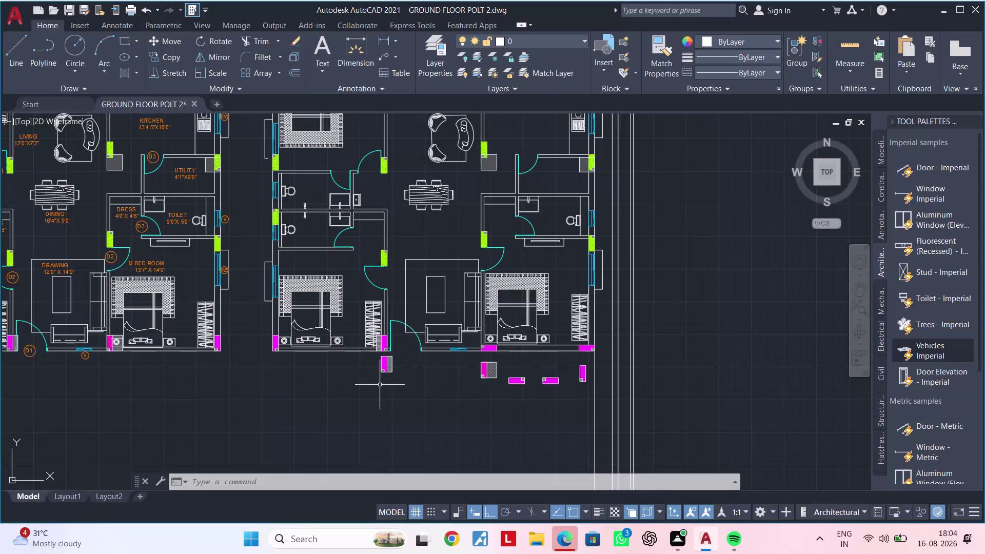
Zoom in on the green hatched column beside the living room door.
middle_drag(427, 387, 429, 450)
middle_drag(418, 309, 417, 309)
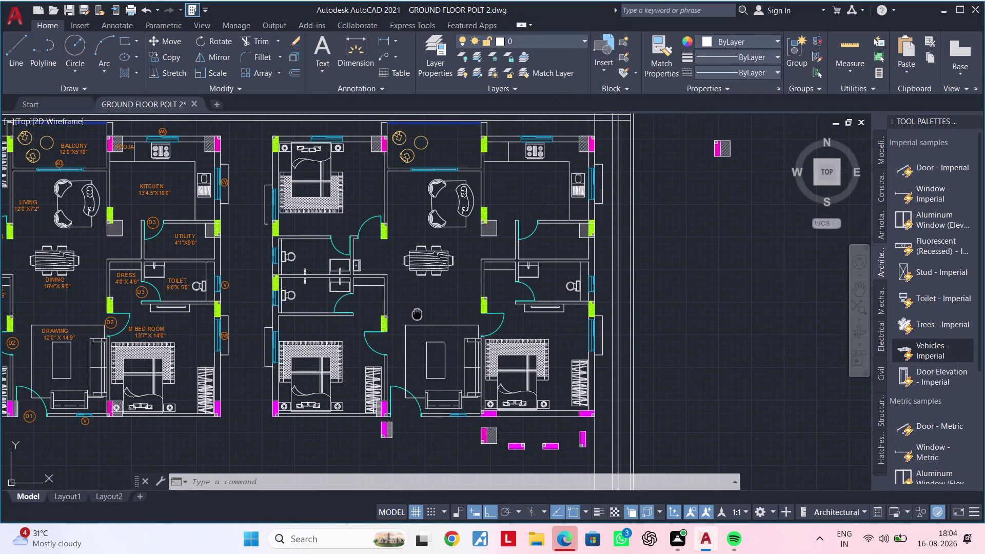
middle_drag(417, 310, 414, 349)
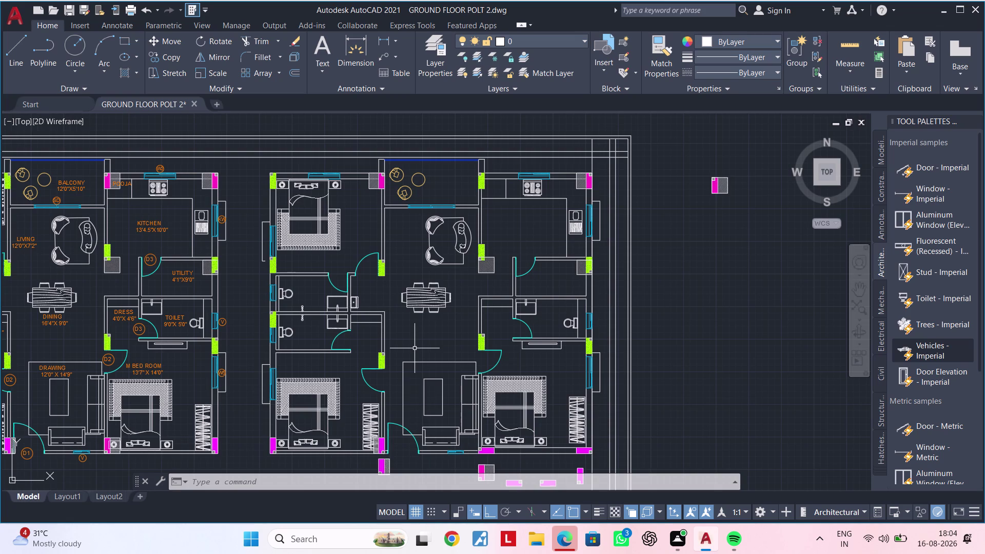
scroll(up, 3)
middle_drag(385, 301, 377, 332)
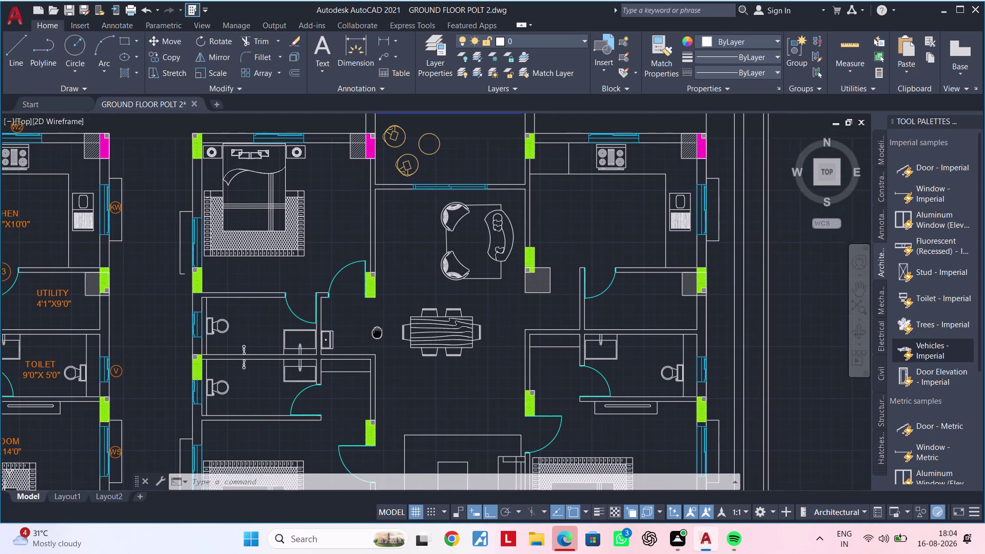
middle_drag(377, 333, 375, 334)
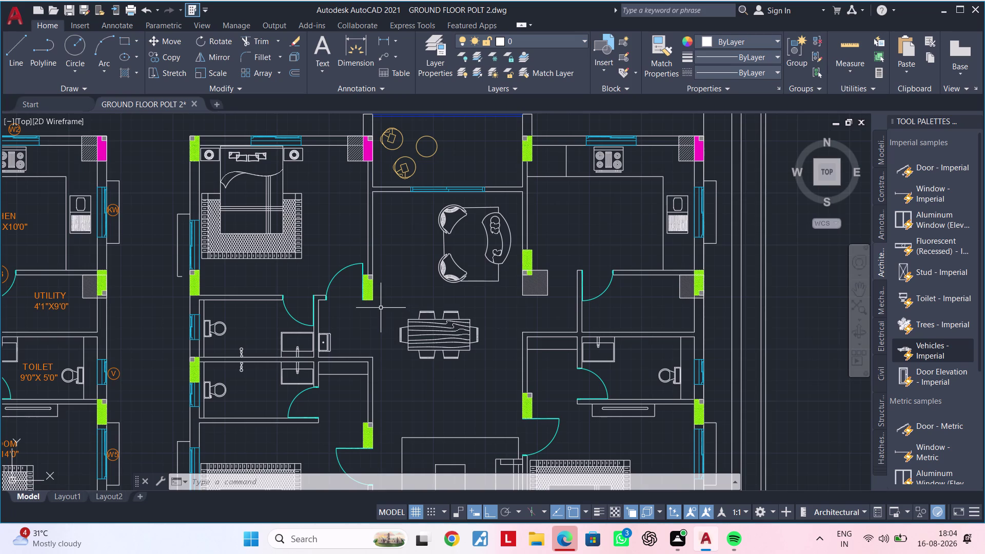
middle_drag(367, 311, 363, 313)
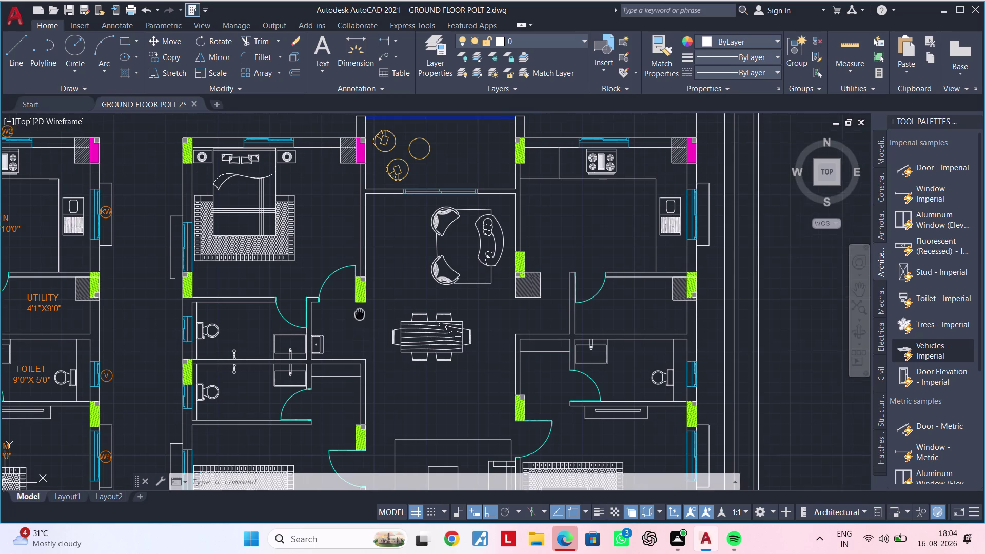
middle_drag(363, 313, 346, 316)
scroll(up, 3)
scroll(down, 3)
middle_drag(345, 316, 331, 327)
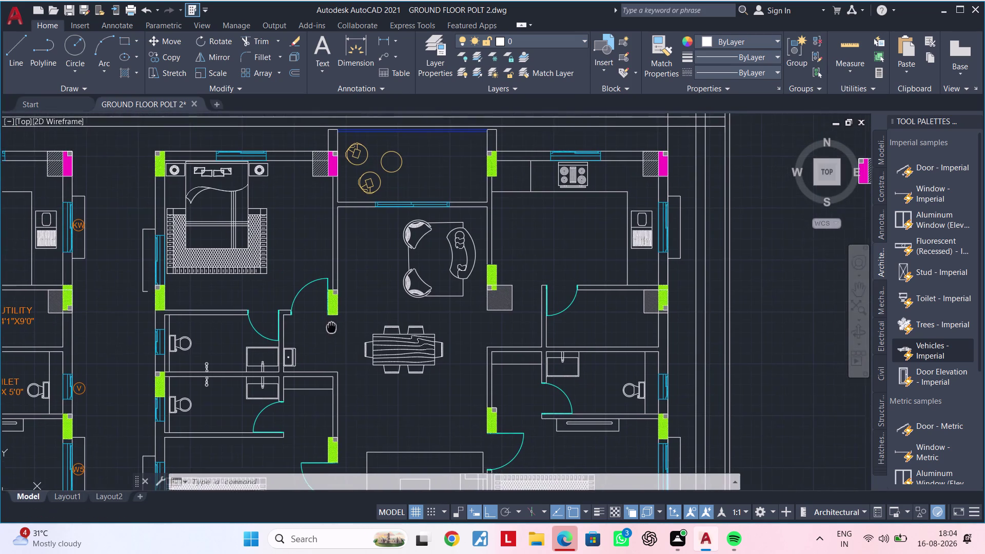
middle_drag(331, 328, 330, 327)
key(Escape)
key(Escape)
scroll(up, 3)
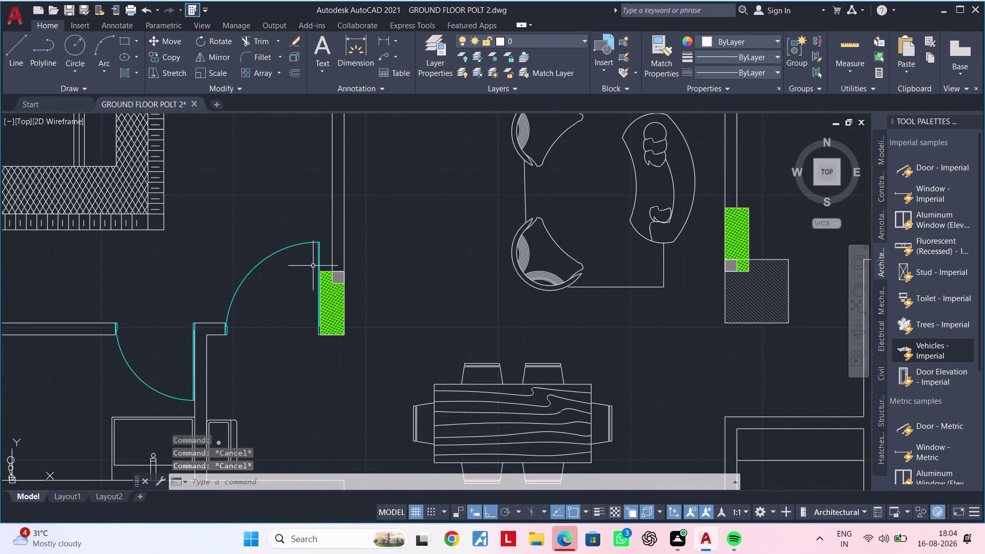
Window-select the column and delete it, then undo the deletion.
click(313, 265)
click(361, 359)
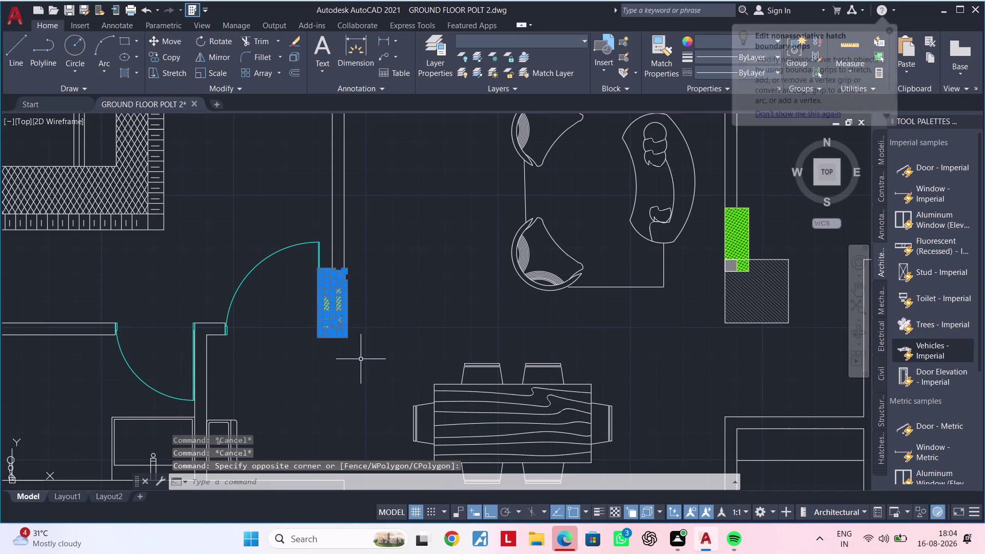
key(Delete)
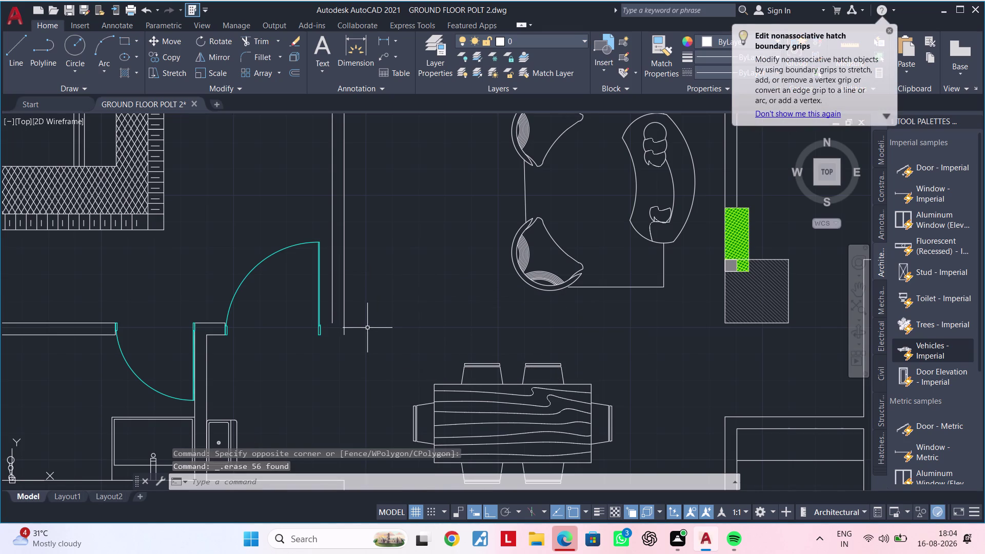
scroll(up, 3)
key(Escape)
key(Escape)
key(Escape)
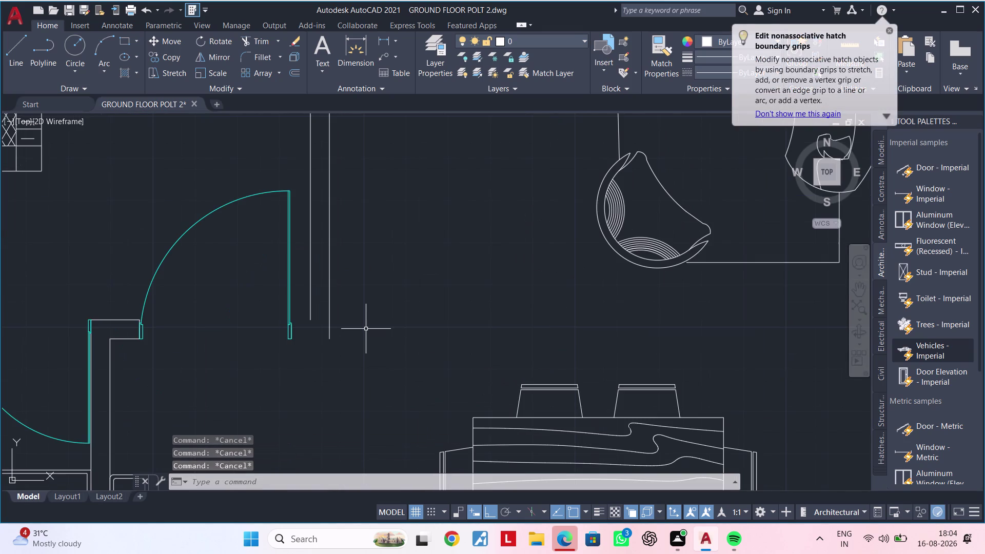
key(ctrl+z)
key(ctrl+z)
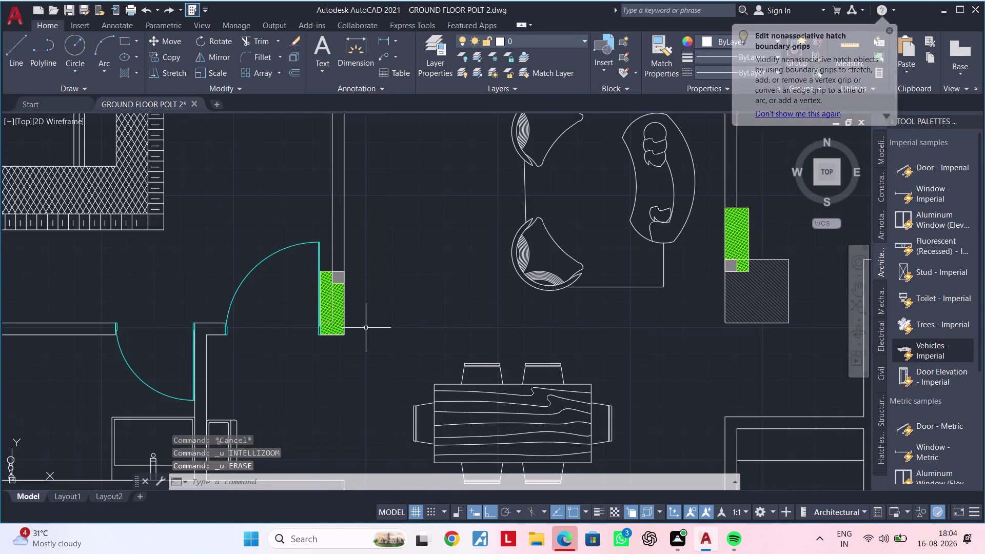
key(Escape)
key(Escape)
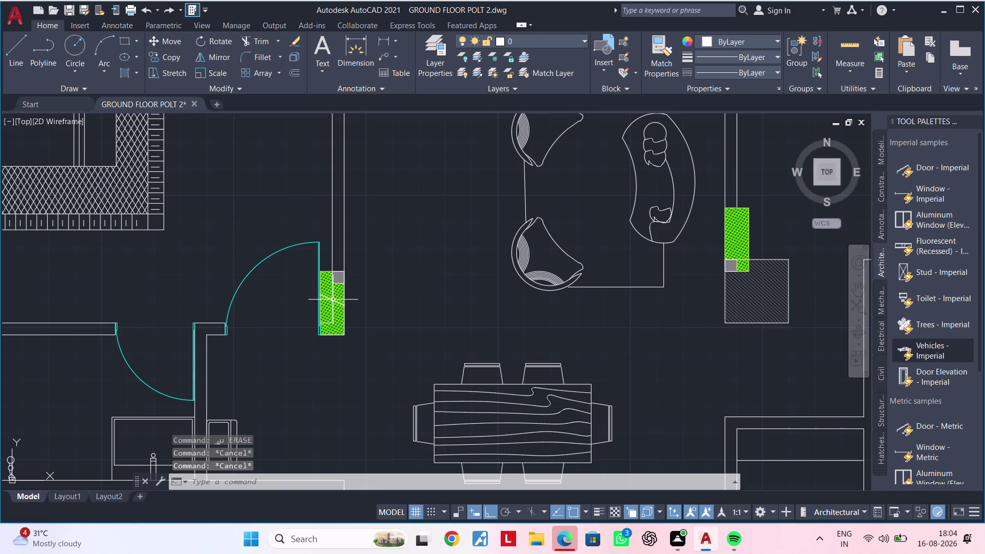
key(Escape)
key(Escape)
Reselect the column with a window, delete it again and zoom back out.
click(399, 338)
key(Escape)
key(Escape)
key(Escape)
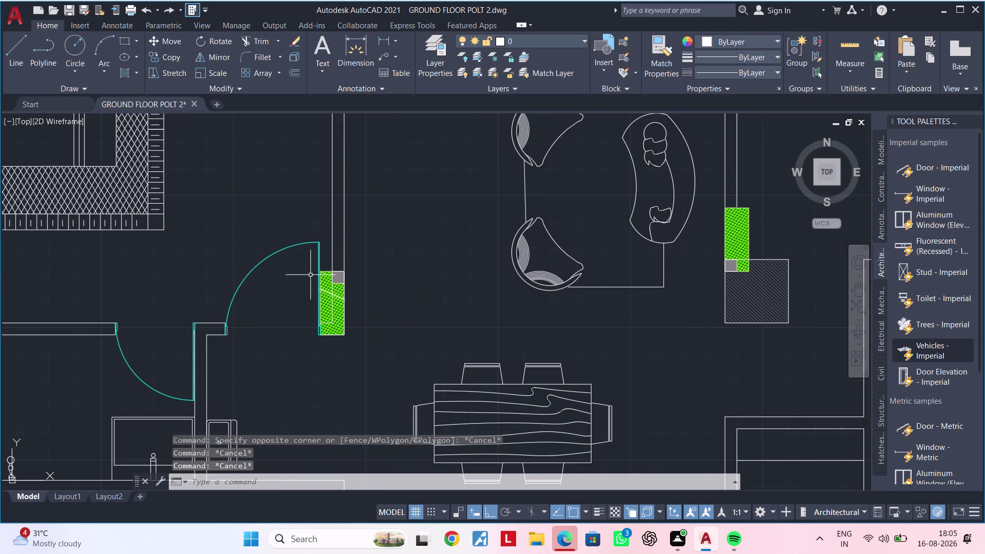
click(302, 262)
click(367, 354)
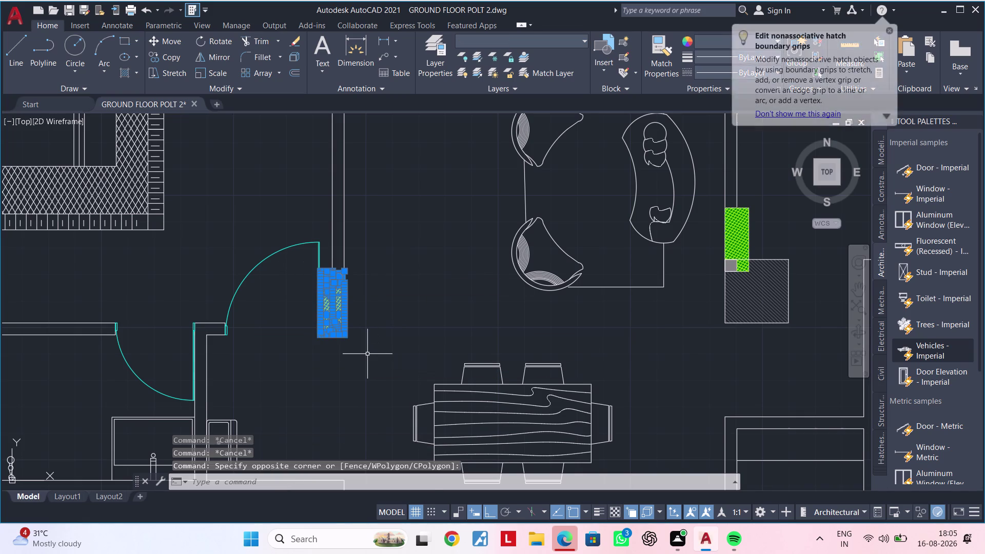
key(Delete)
scroll(down, 3)
middle_drag(367, 354, 367, 328)
key(Escape)
key(Escape)
key(Escape)
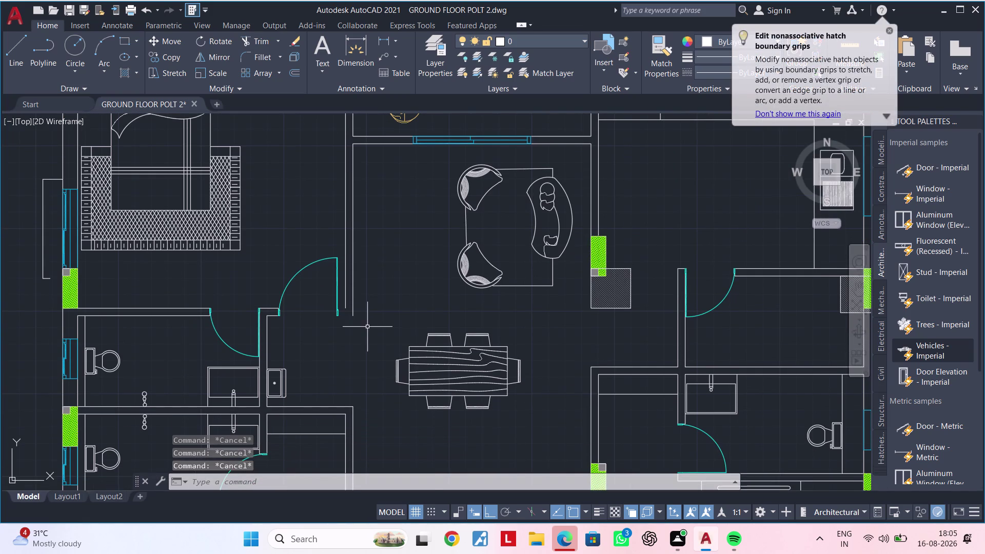
key(Escape)
key(Escape)
key(Escape)
key(Escape)
key(Escape)
key(Escape)
key(Escape)
key(Escape)
scroll(down, 3)
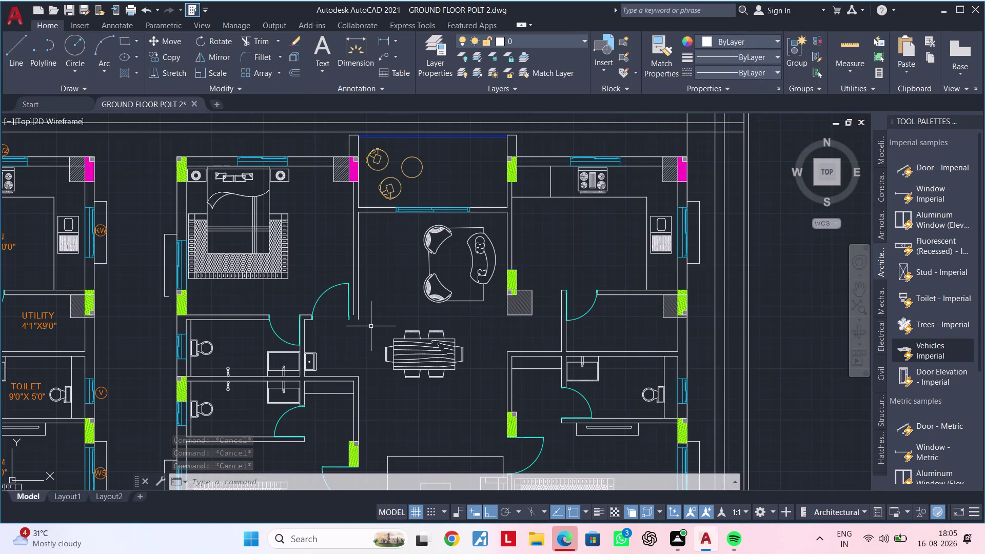
Move the door near the living room to the right along its wall with M.
click(320, 297)
text(M)
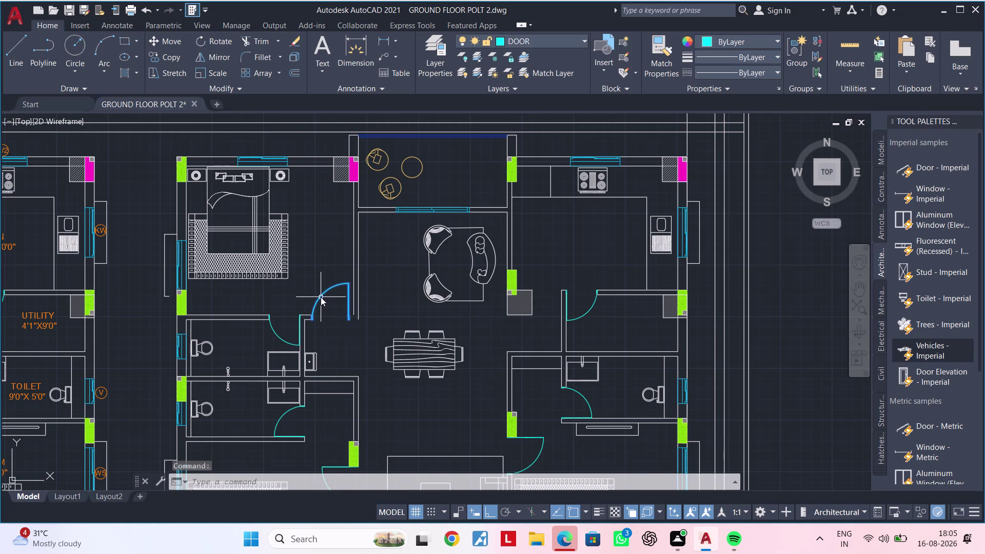
key(space)
click(320, 297)
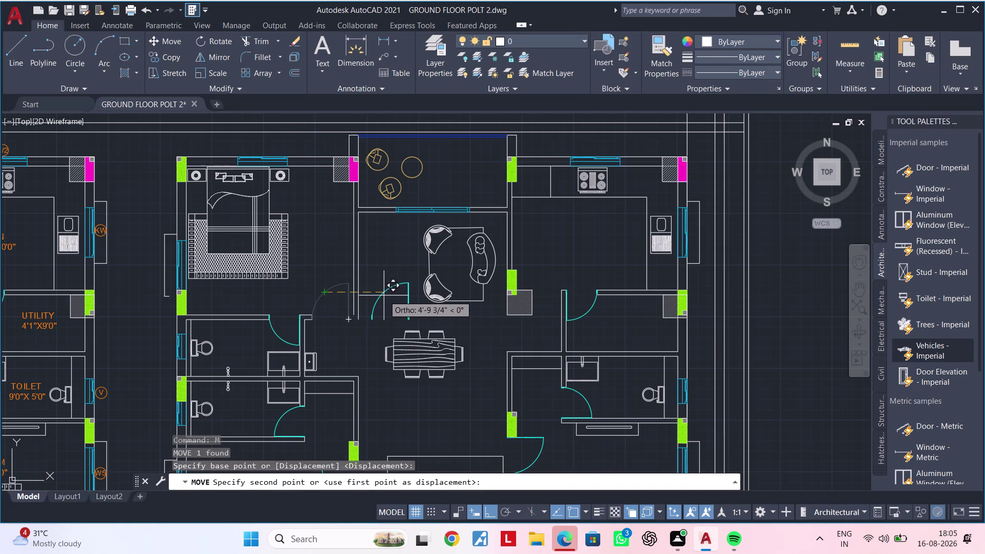
click(383, 296)
key(Escape)
Zoom in to inspect the moved door and the adjacent bedroom.
scroll(up, 3)
middle_drag(366, 303, 397, 298)
key(Escape)
key(Escape)
key(Escape)
key(Escape)
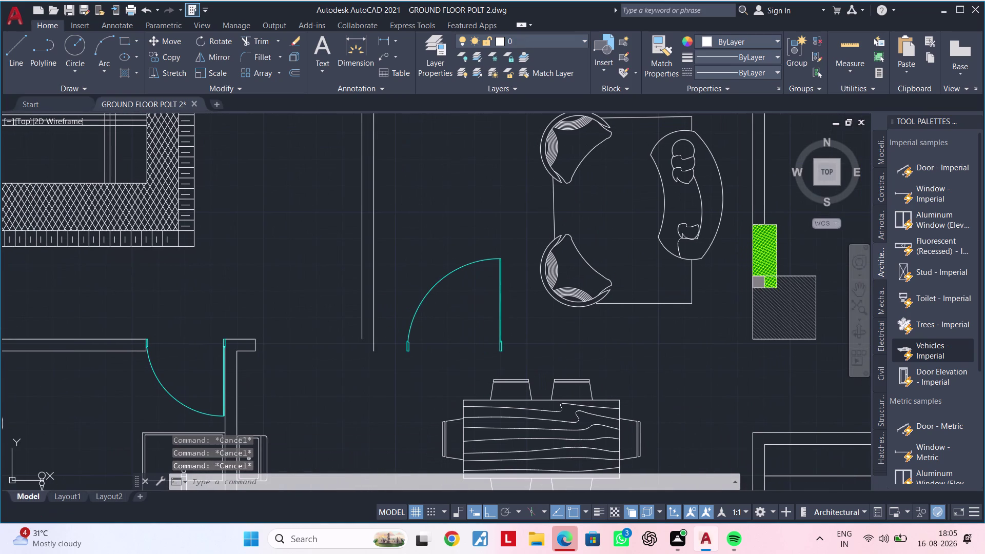
key(Escape)
key(Escape)
key(Escape)
key(Escape)
key(Escape)
key(Escape)
scroll(down, 3)
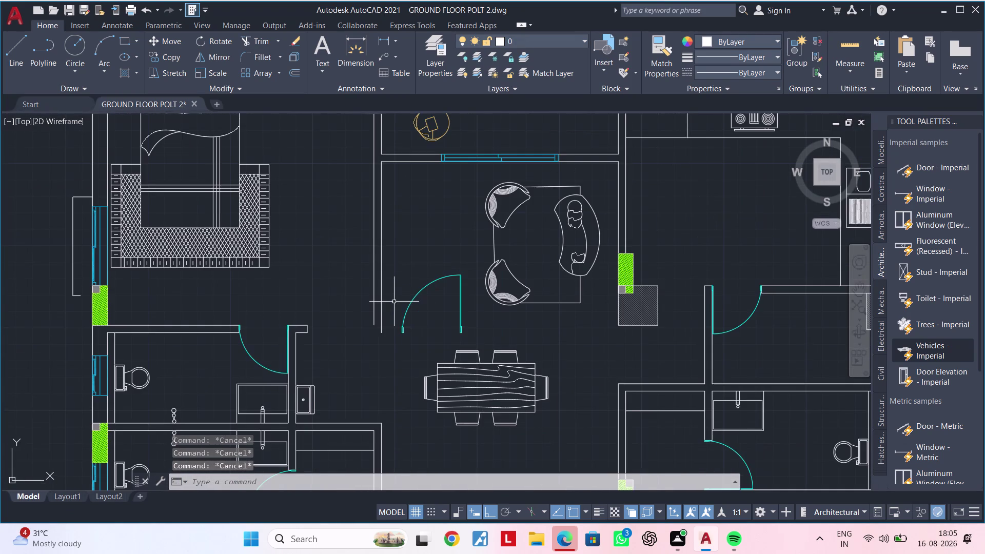
middle_drag(394, 301, 372, 305)
key(Escape)
key(Escape)
key(Escape)
key(Escape)
key(Escape)
key(Escape)
key(Escape)
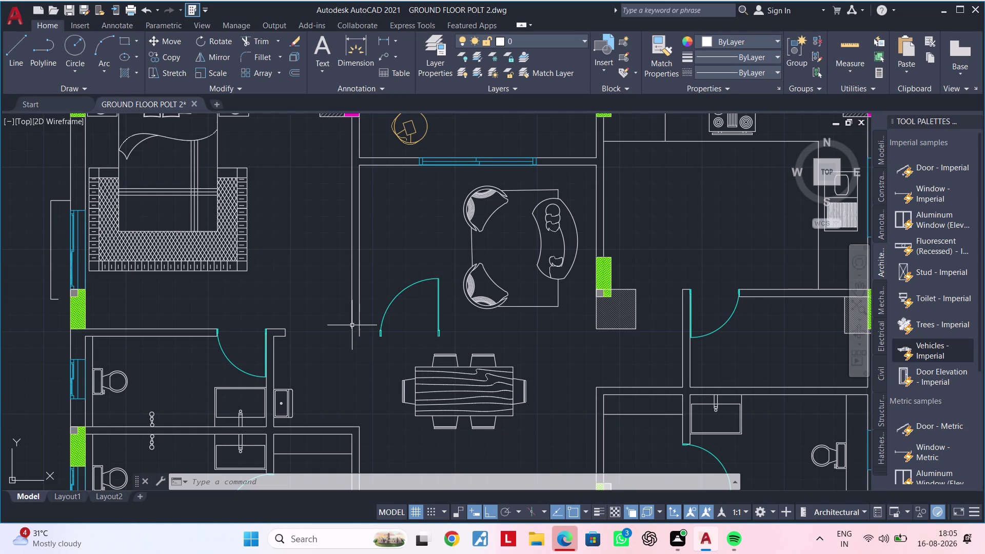
Reposition the view over the living area.
scroll(up, 3)
scroll(down, 3)
middle_drag(336, 365, 331, 379)
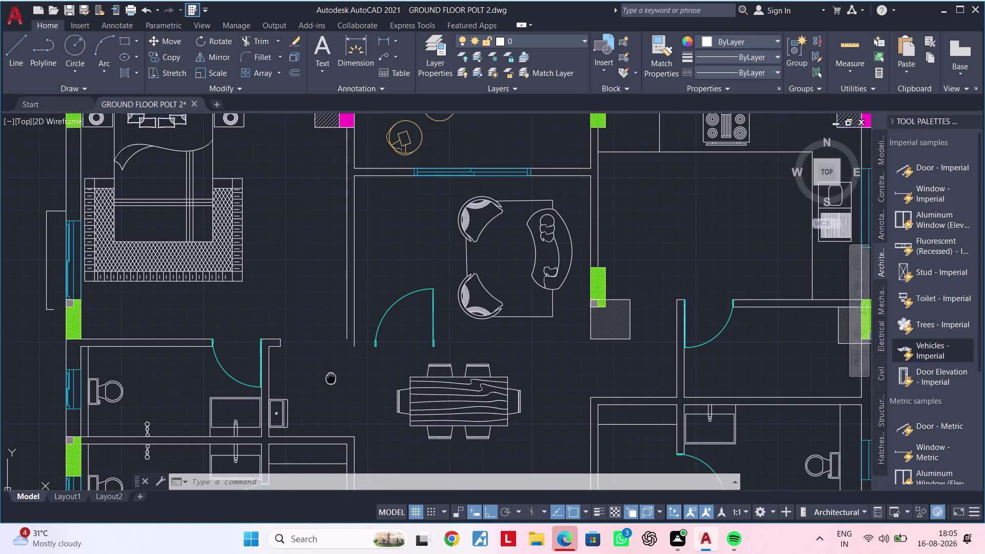
middle_drag(331, 379, 326, 395)
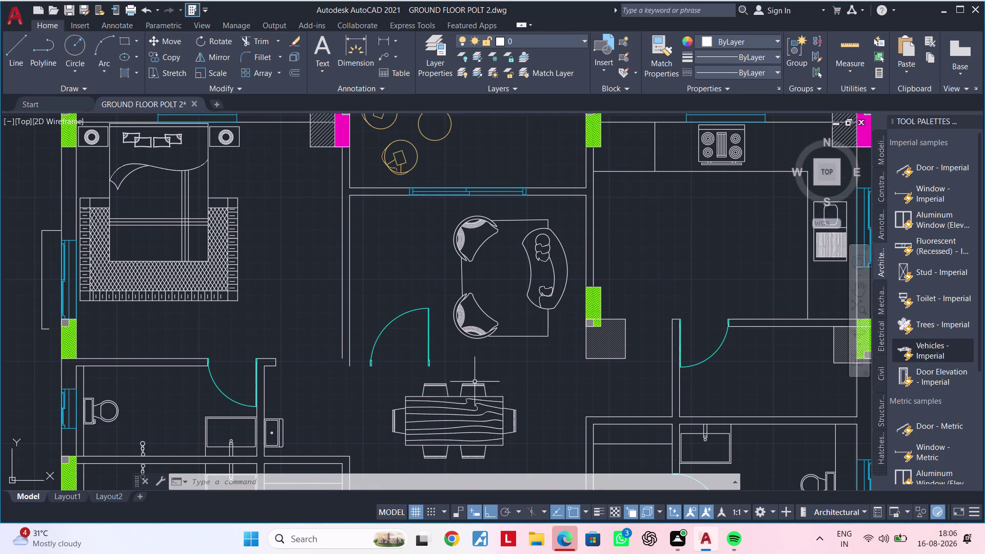
Draw a helper line from the column corner across the living room, left of the door.
text(L)
key(space)
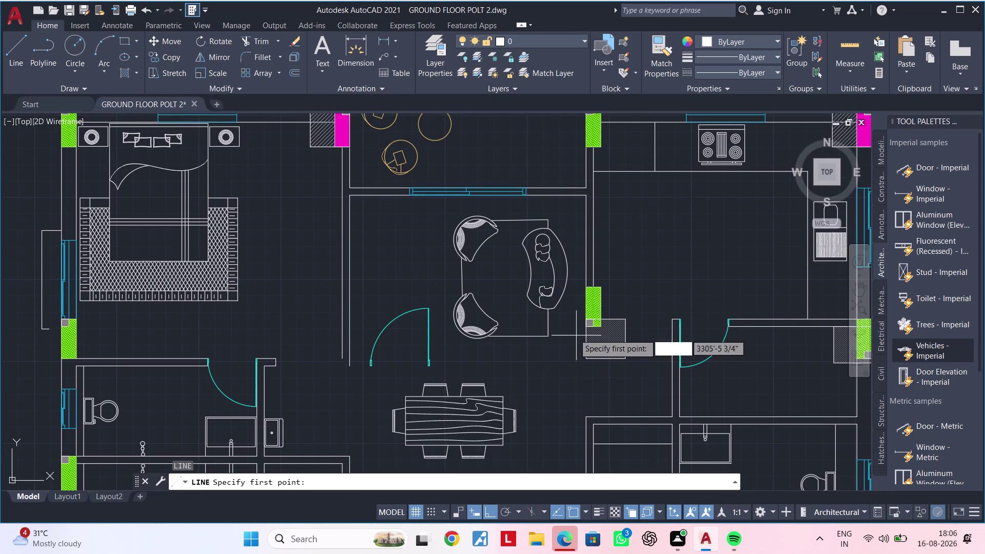
scroll(up, 3)
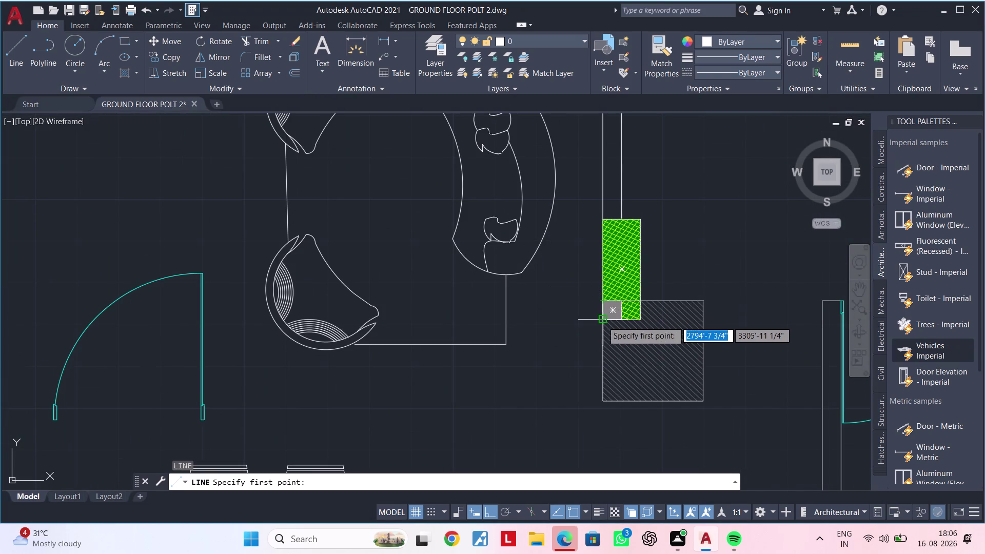
click(602, 321)
middle_drag(245, 339, 471, 361)
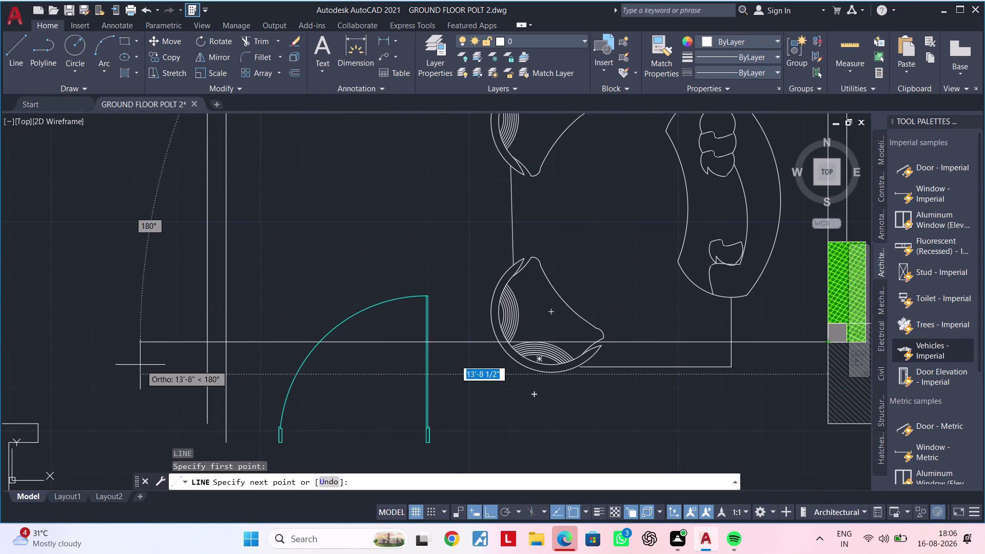
click(126, 364)
scroll(down, 3)
middle_drag(146, 365, 248, 263)
key(Escape)
key(Escape)
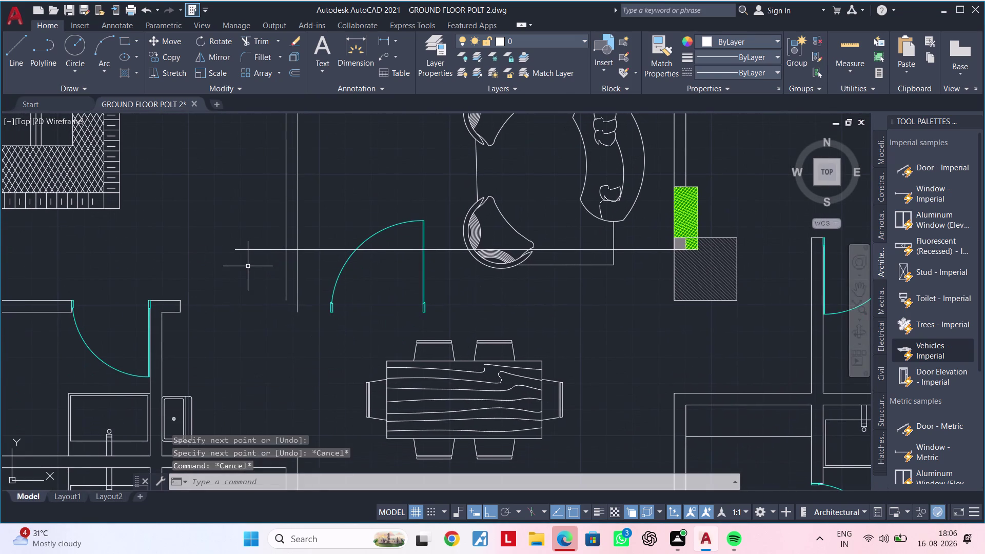
middle_drag(249, 278, 241, 352)
key(Escape)
key(Escape)
key(Escape)
key(Escape)
Trim away the wall lines left of the door.
text(TR)
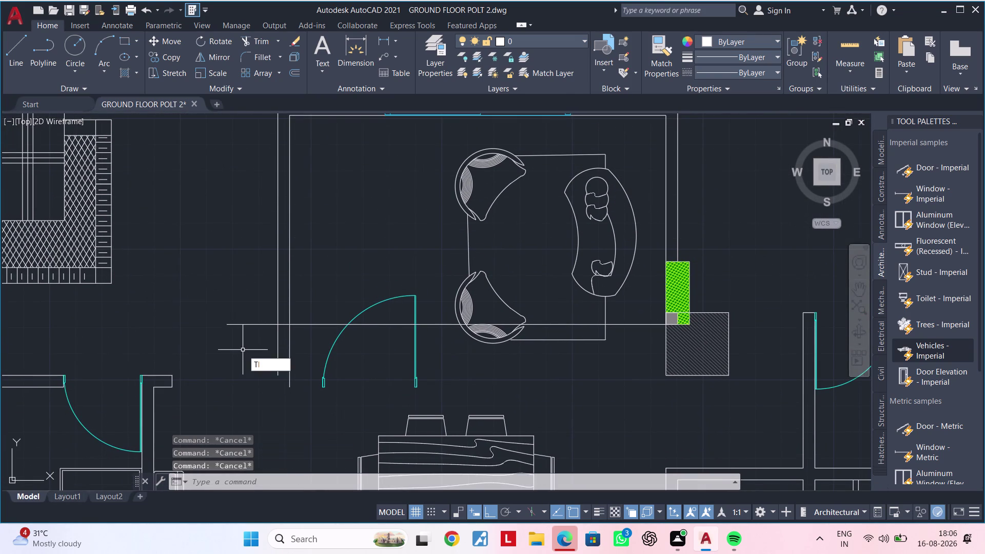
key(space)
drag(302, 342, 249, 347)
drag(249, 343, 252, 316)
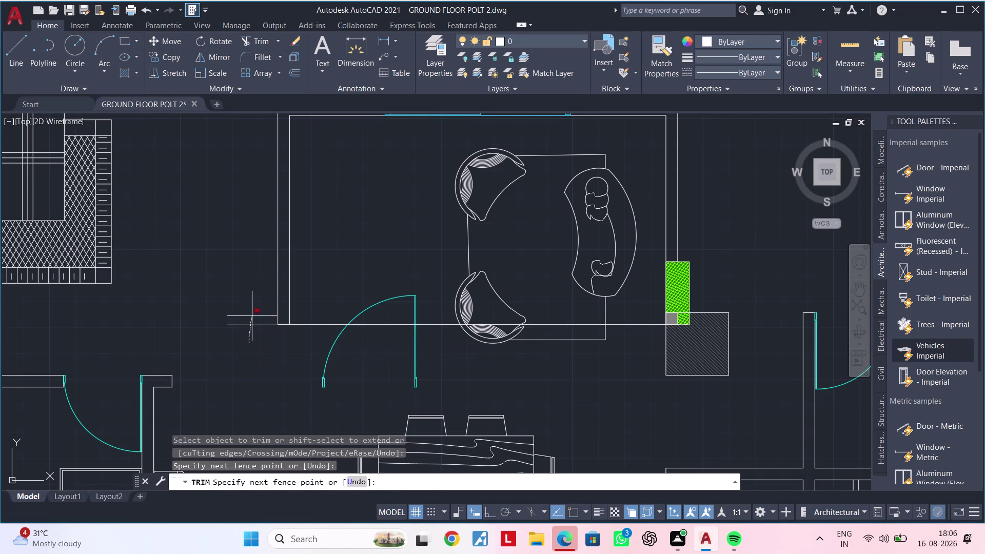
drag(252, 316, 251, 315)
drag(313, 336, 316, 307)
key(Escape)
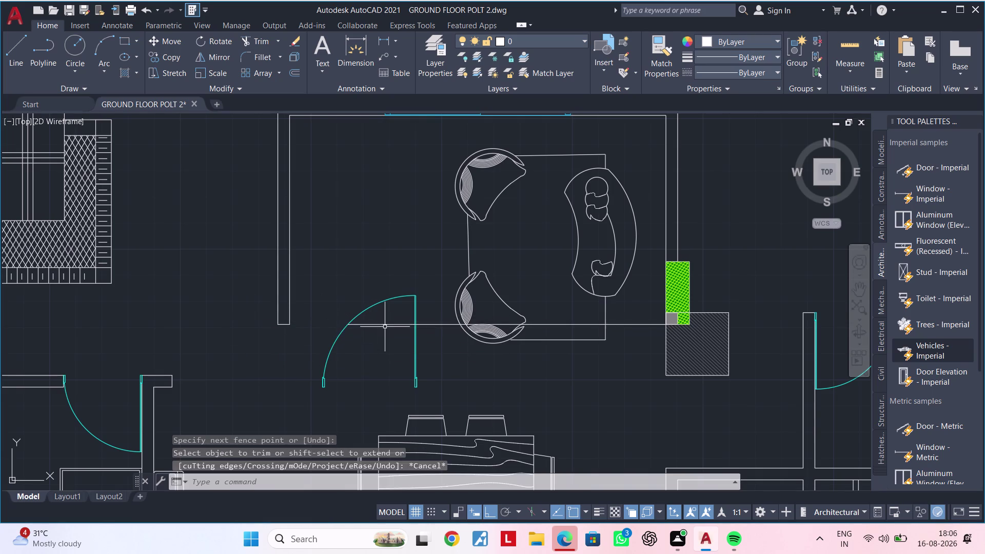
Erase the leftover line across the doorway.
click(385, 325)
key(Delete)
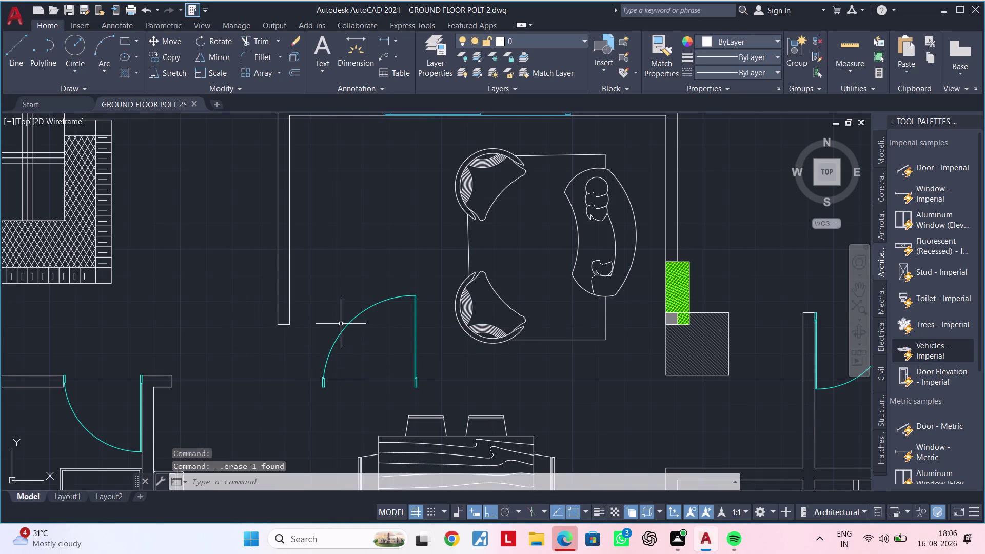
middle_drag(340, 321, 343, 403)
key(Escape)
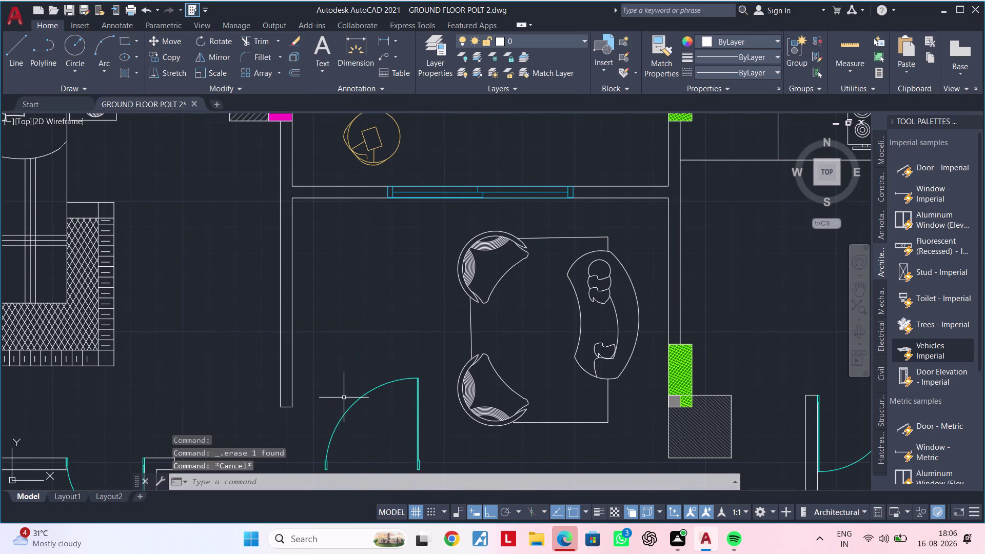
Offset a wall line 3' to create a new parallel wall line.
key(Escape)
text(OF 3)
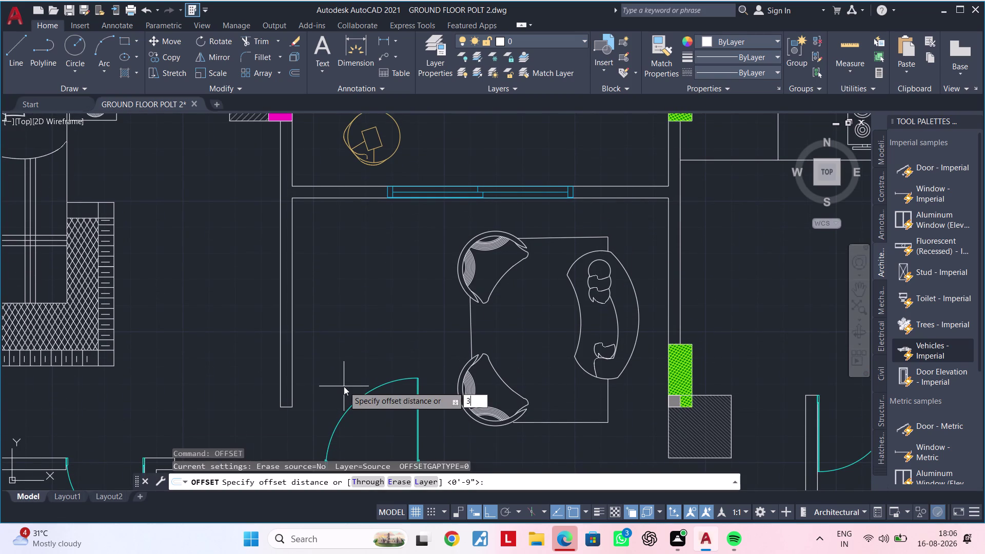
text(')
key(Return)
scroll(up, 3)
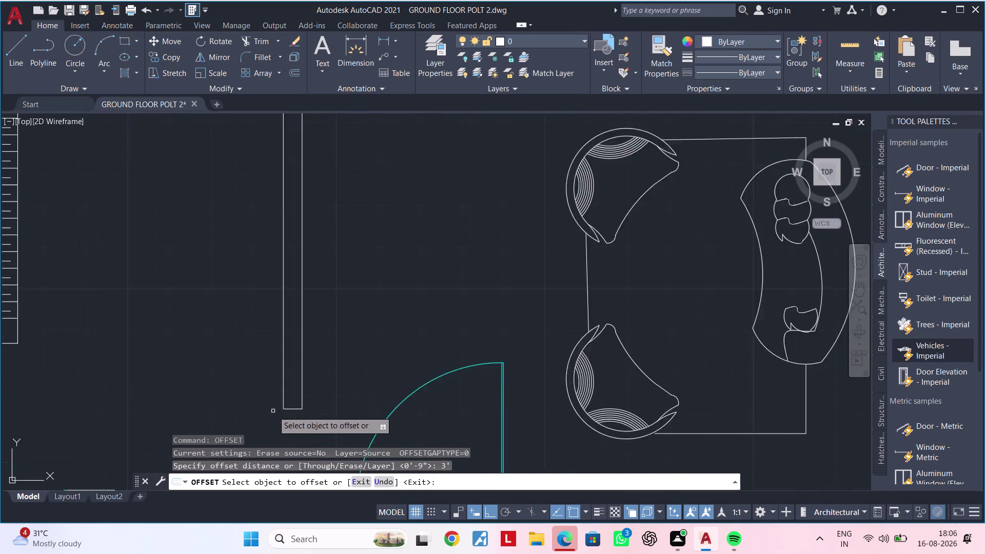
scroll(up, 3)
click(308, 407)
click(303, 362)
scroll(down, 3)
scroll(down, 3)
middle_drag(346, 351, 347, 352)
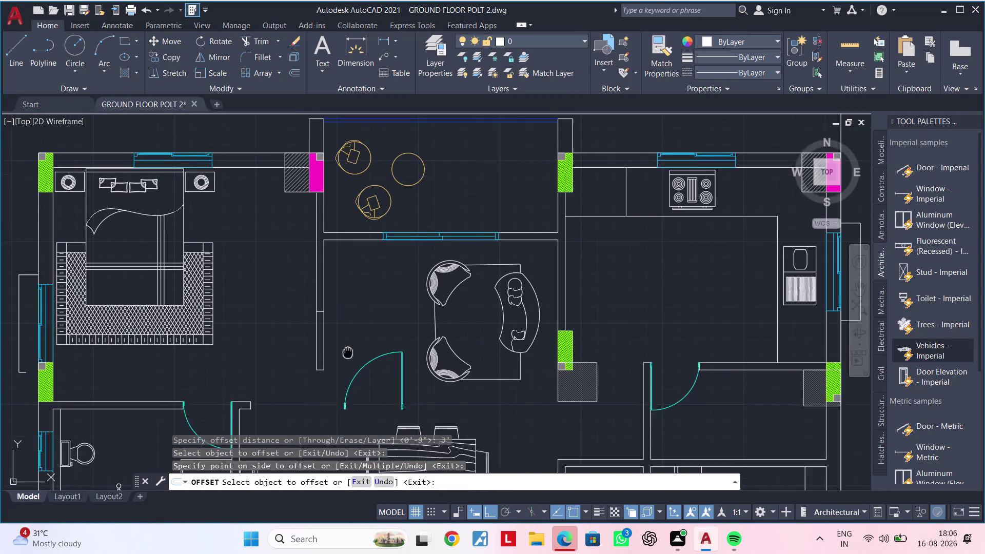
middle_drag(347, 352, 343, 381)
key(Escape)
key(Escape)
Trim the crossing wall lines below the living room with a fence.
text(TR)
key(space)
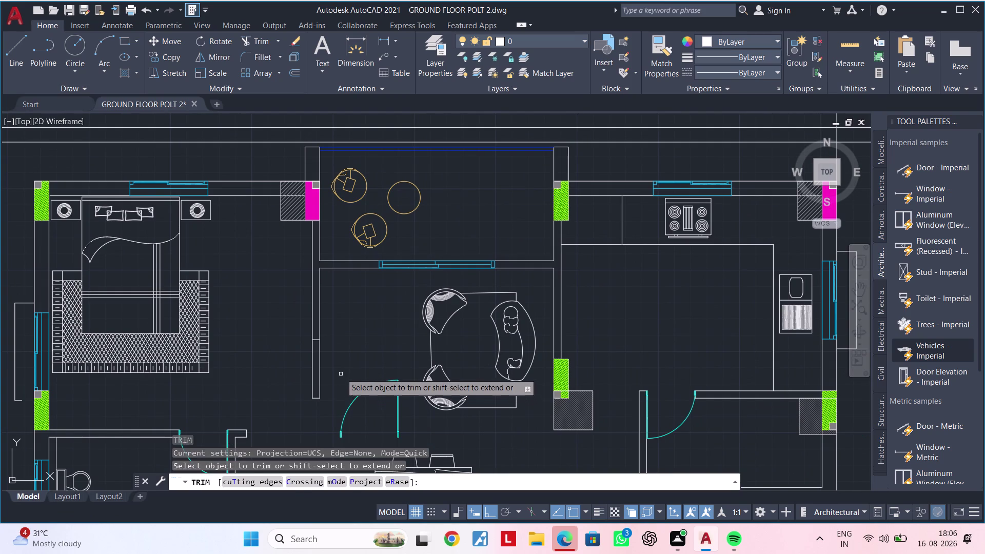
drag(340, 372, 302, 372)
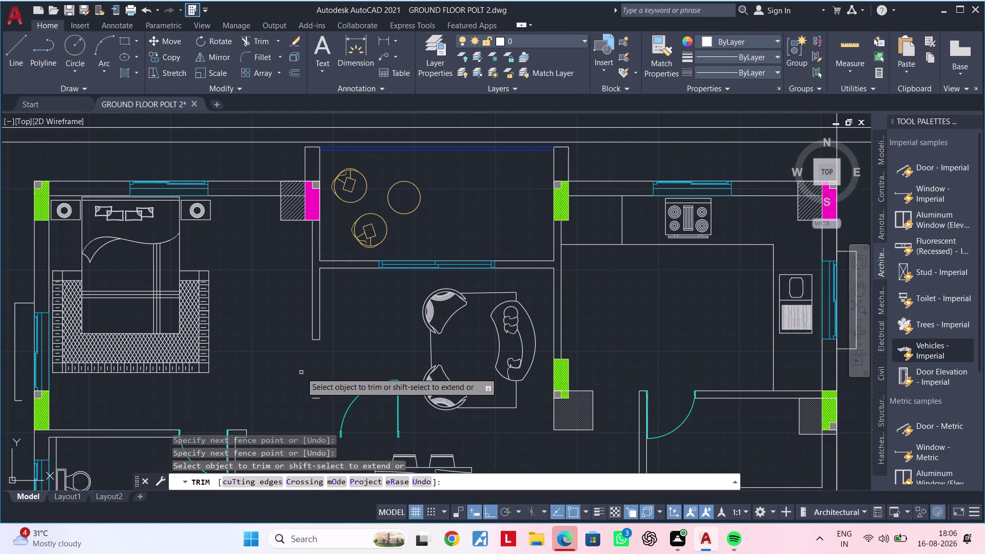
middle_drag(327, 370, 339, 281)
scroll(down, 3)
middle_drag(340, 350, 346, 291)
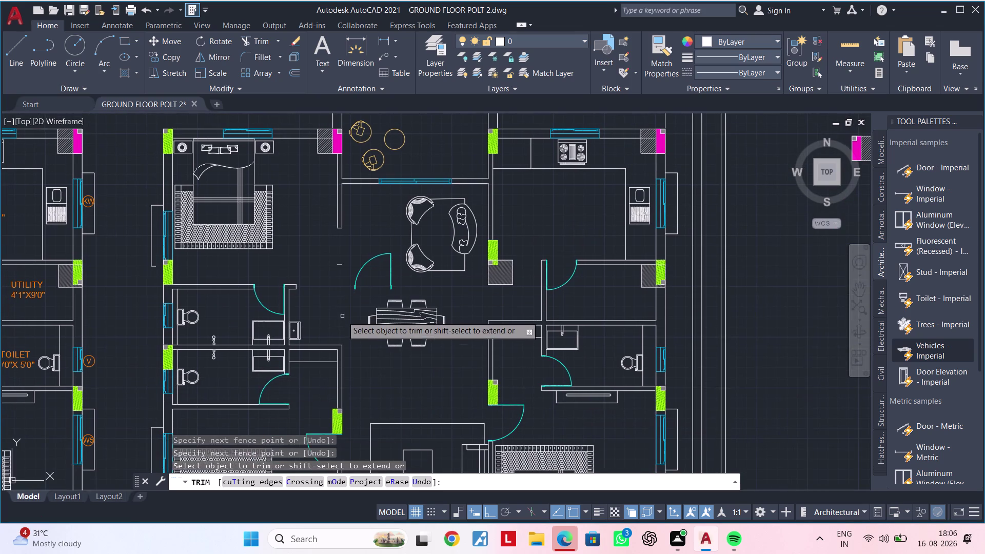
middle_drag(342, 318, 344, 249)
scroll(down, 3)
middle_drag(341, 276, 342, 320)
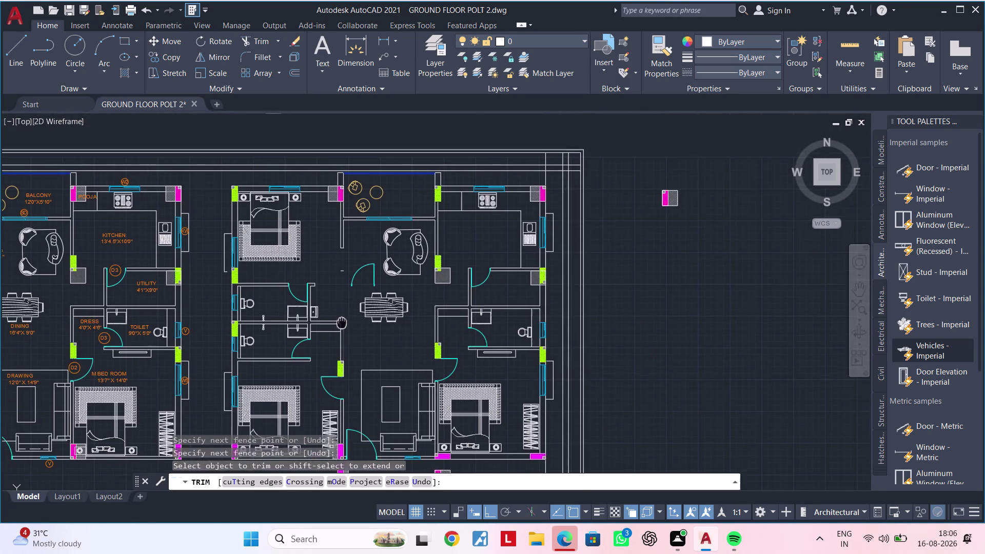
middle_drag(342, 320, 342, 323)
scroll(up, 3)
scroll(up, 3)
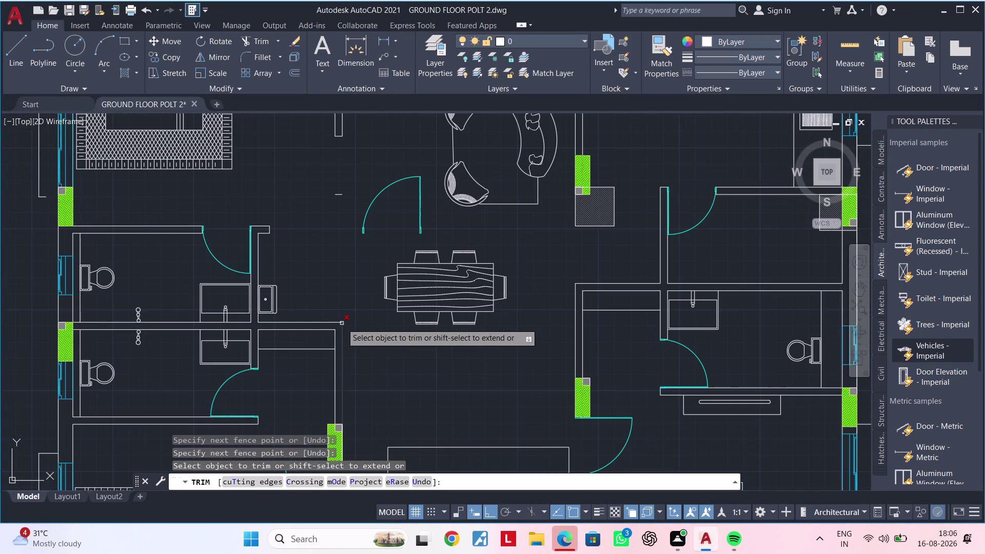
key(Escape)
key(Escape)
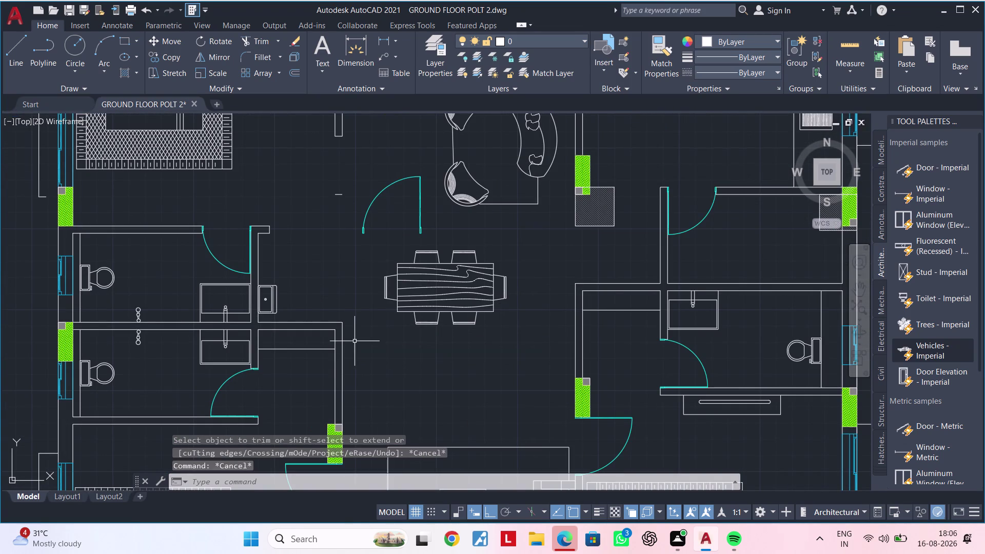
Extend wall lines near the bathrooms to meet the boundary wall.
text(EX)
key(space)
drag(350, 358, 328, 361)
click(335, 346)
middle_drag(369, 318, 372, 359)
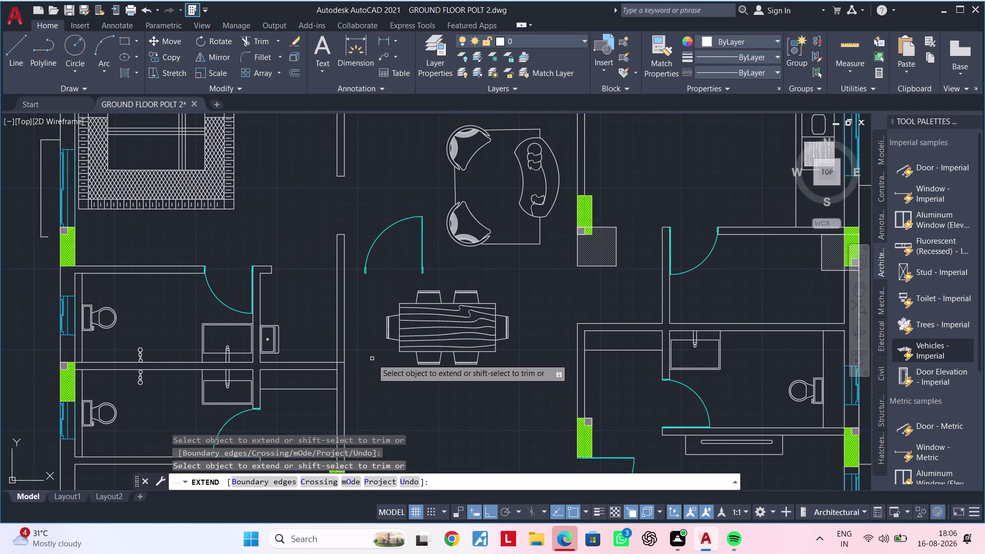
Rotate the living room door 270° about its pivot point.
middle_drag(355, 343, 362, 425)
key(Escape)
key(Escape)
middle_drag(369, 366, 360, 371)
key(Escape)
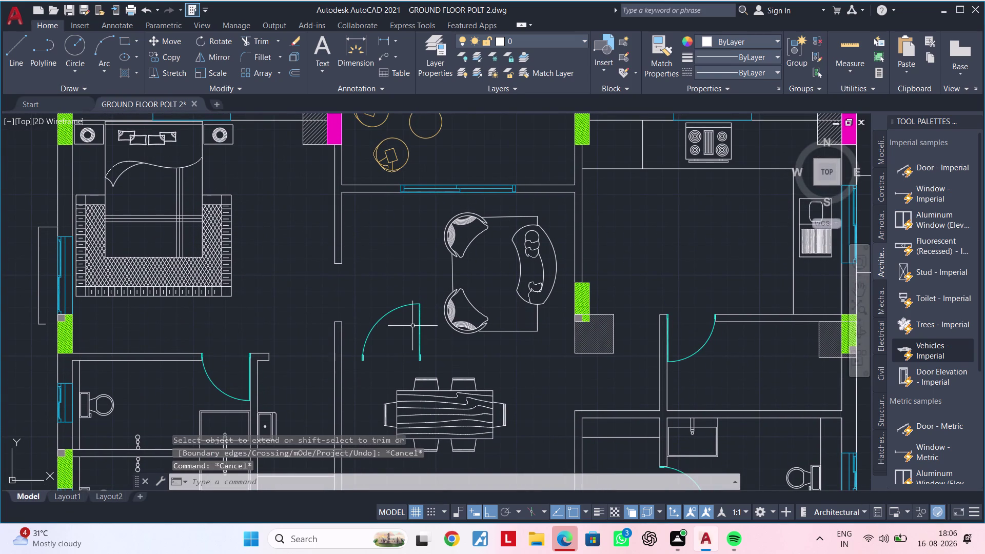
click(418, 325)
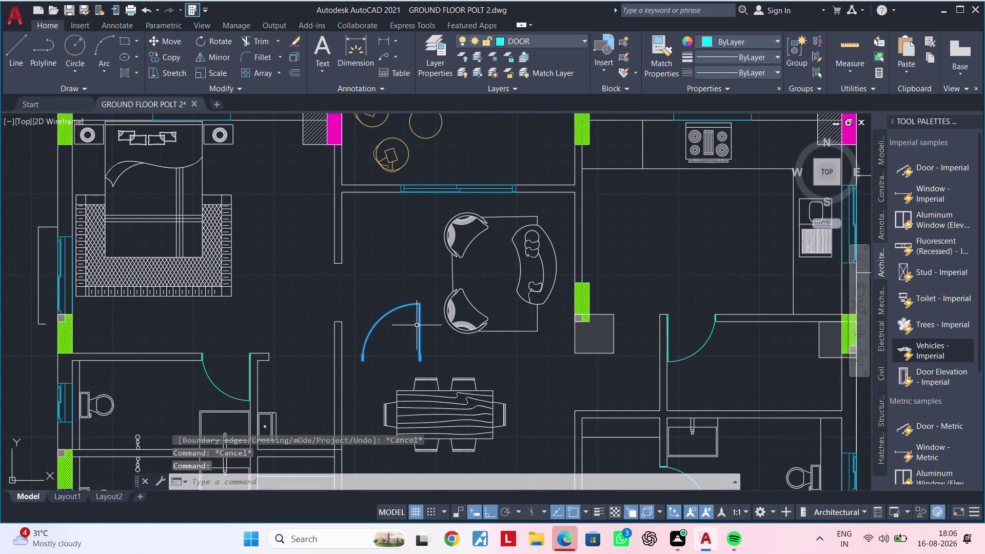
text(RO)
key(space)
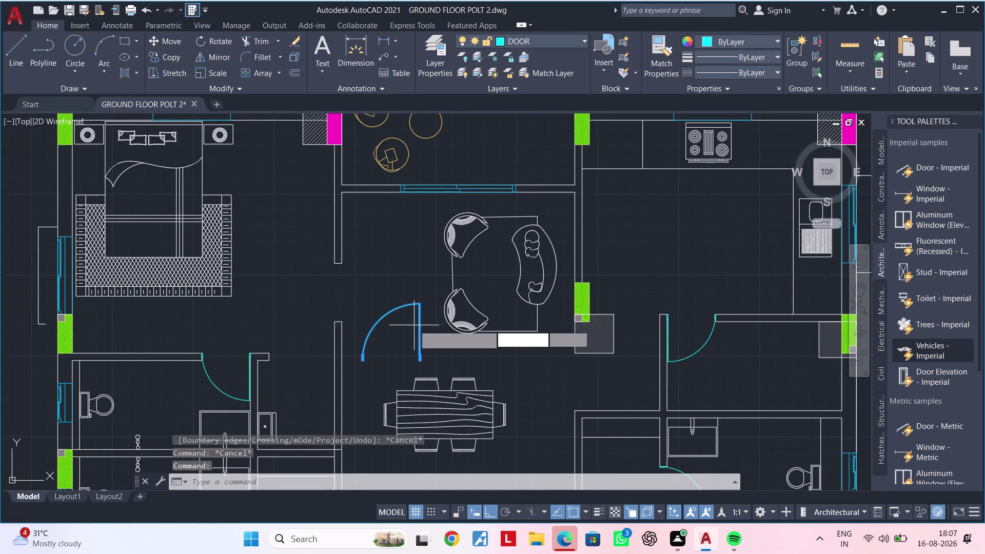
click(411, 327)
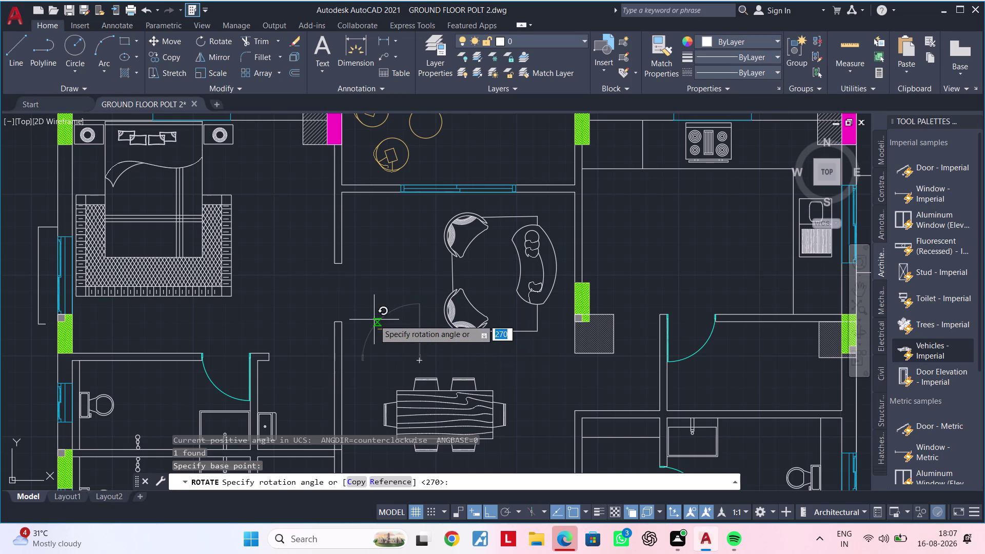
click(394, 350)
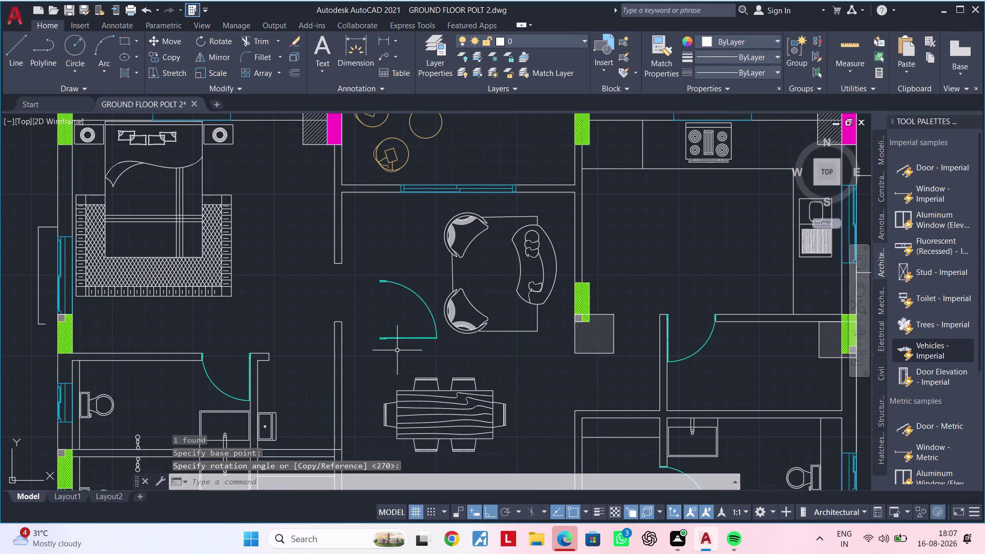
key(Escape)
Mirror the rotated door, erasing the original, so it swings the other way.
click(423, 282)
click(404, 313)
text(M)
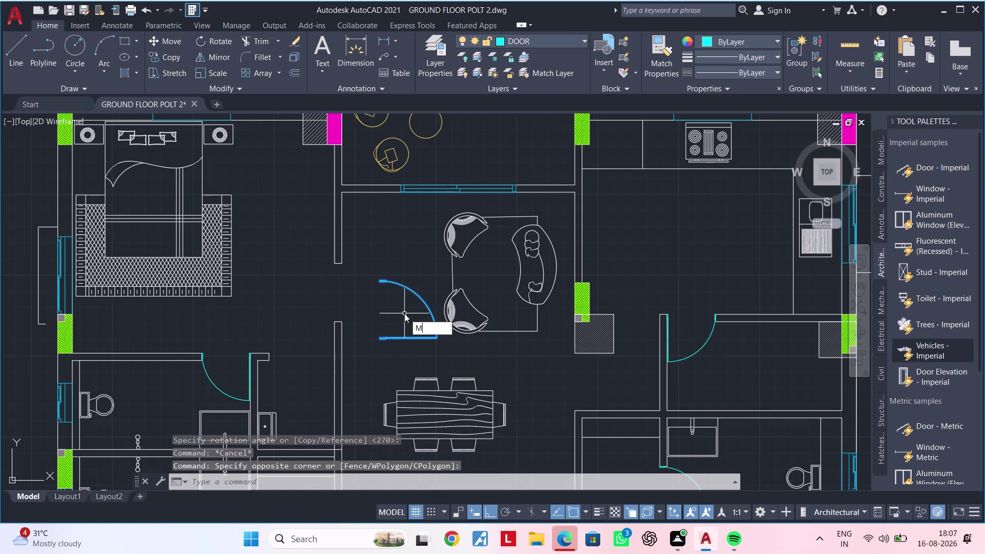
text(I)
key(space)
click(365, 285)
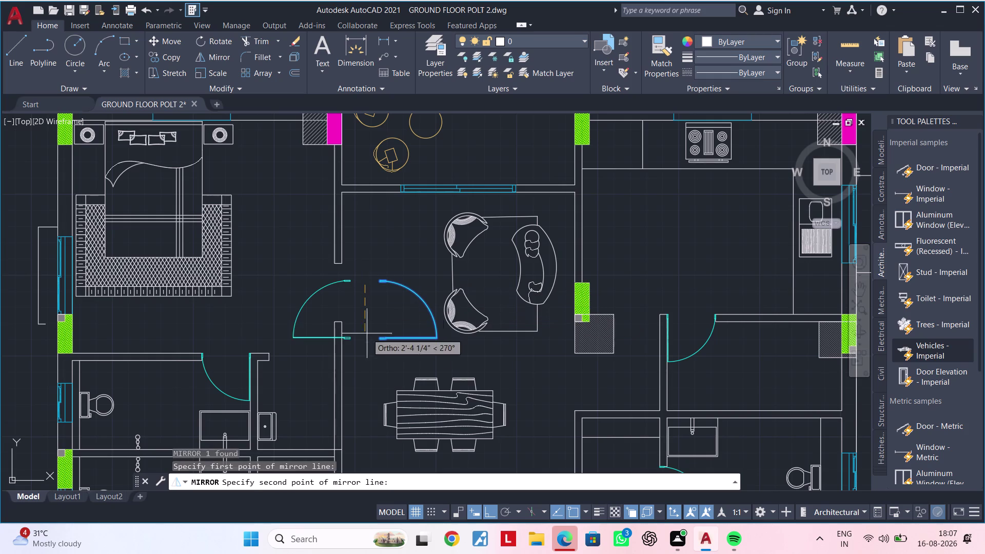
click(369, 357)
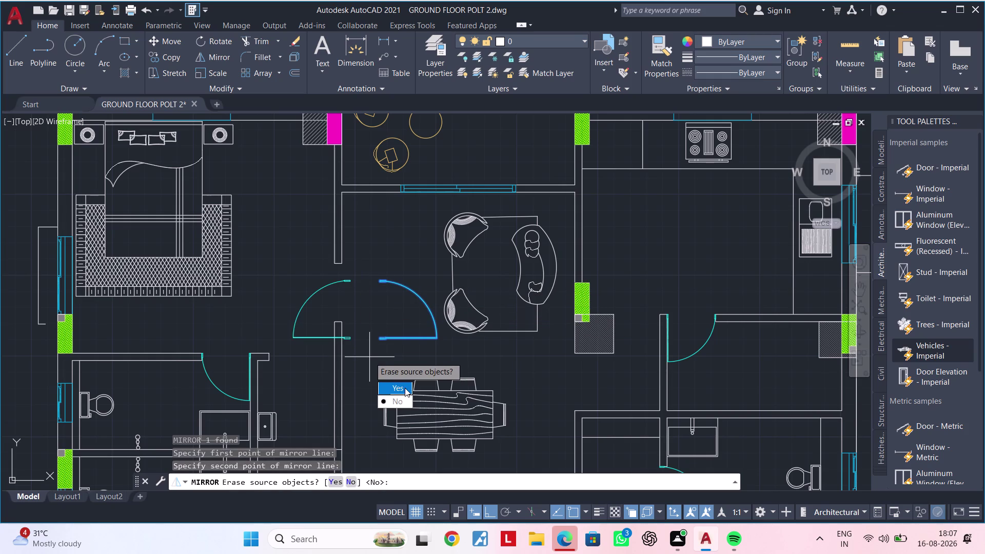
drag(407, 388, 369, 357)
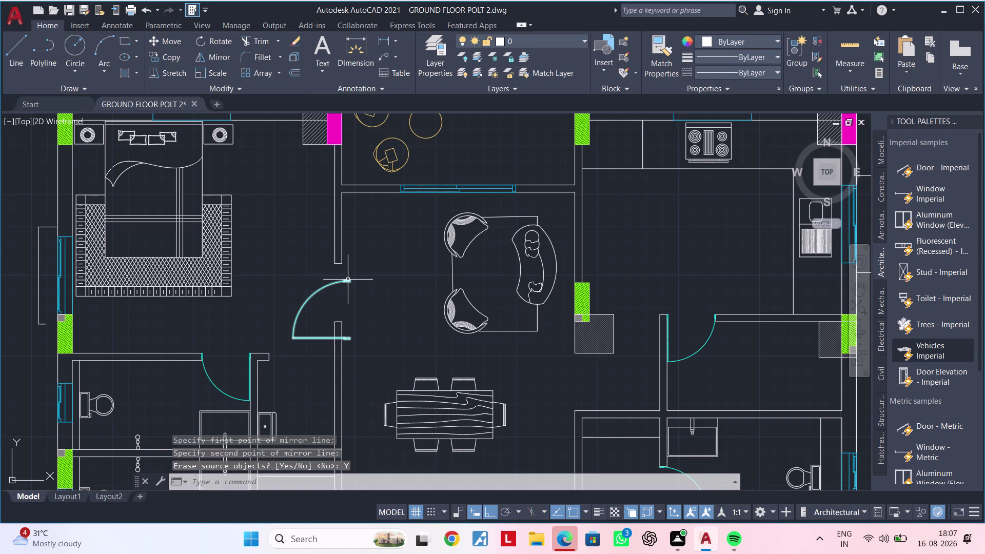
Move the mirrored door into the living room wall opening.
click(348, 279)
scroll(up, 3)
text(M)
key(space)
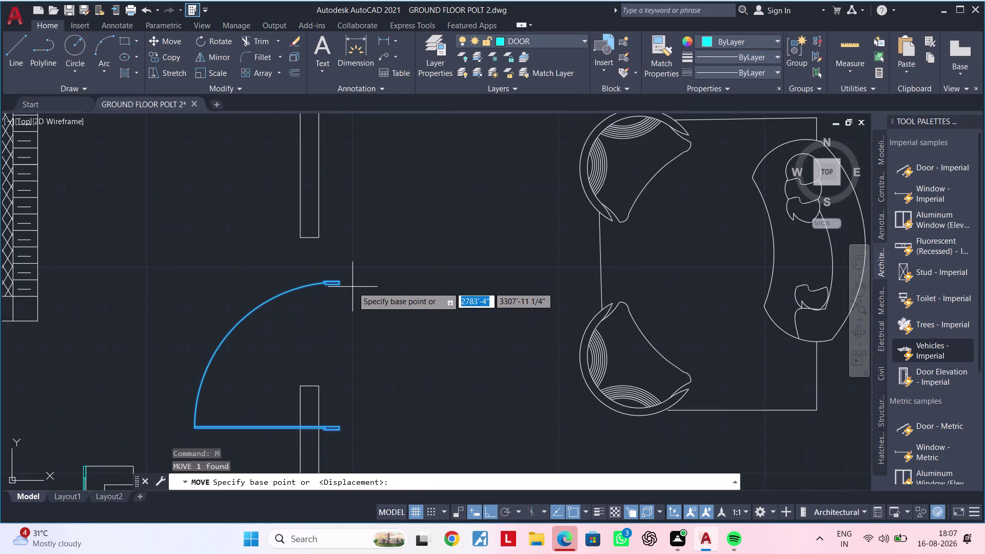
scroll(up, 3)
click(307, 264)
middle_drag(245, 224, 281, 391)
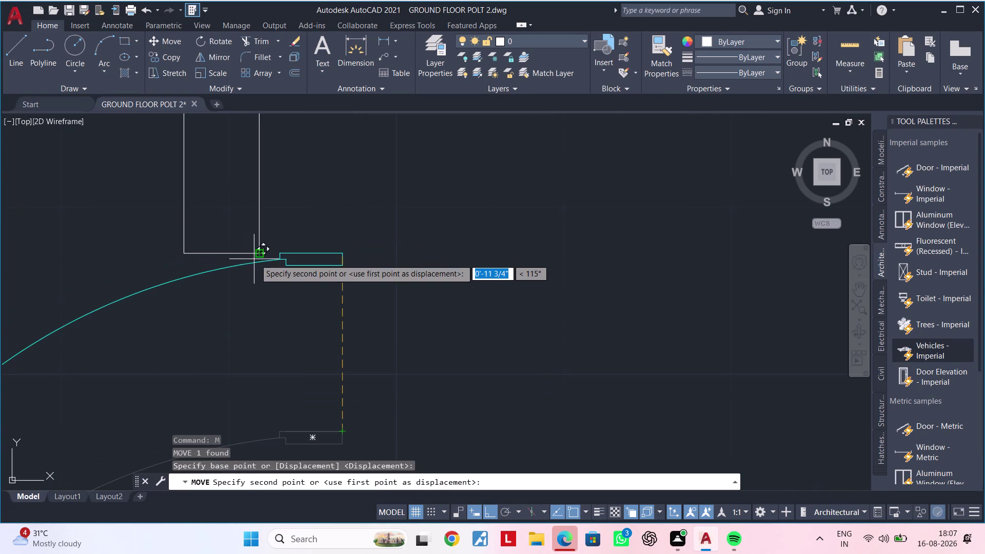
click(260, 253)
scroll(down, 3)
scroll(down, 3)
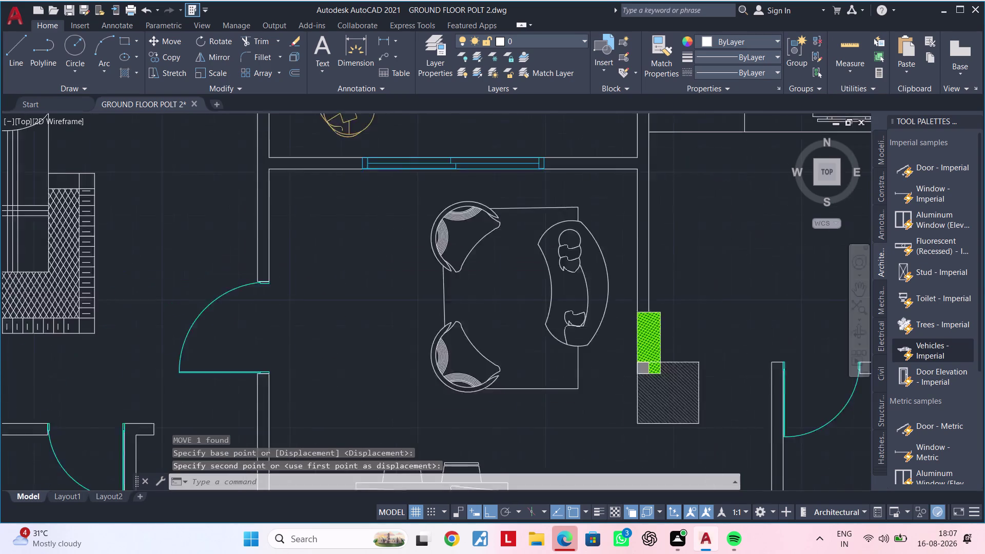
scroll(down, 3)
middle_drag(281, 312, 293, 256)
middle_drag(247, 390, 301, 369)
middle_drag(287, 316, 340, 316)
Move the small bathroom door about three and a half feet right, beside the dining table.
key(Escape)
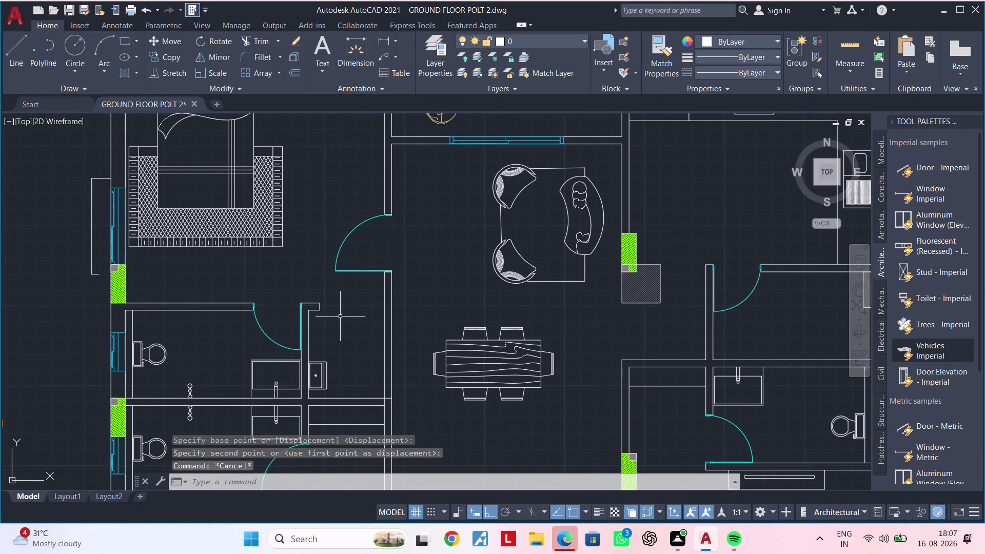
key(Escape)
scroll(up, 3)
middle_drag(326, 332, 393, 319)
key(Escape)
key(Escape)
scroll(down, 3)
middle_drag(392, 319, 378, 328)
key(Escape)
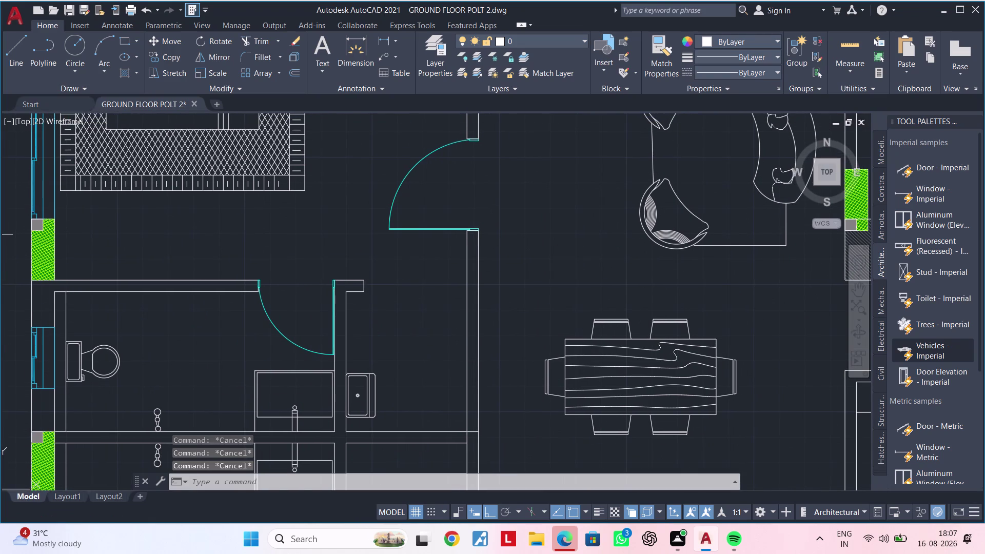
key(Escape)
key(Escape)
key(Escape)
key(Escape)
key(Escape)
key(Escape)
key(Escape)
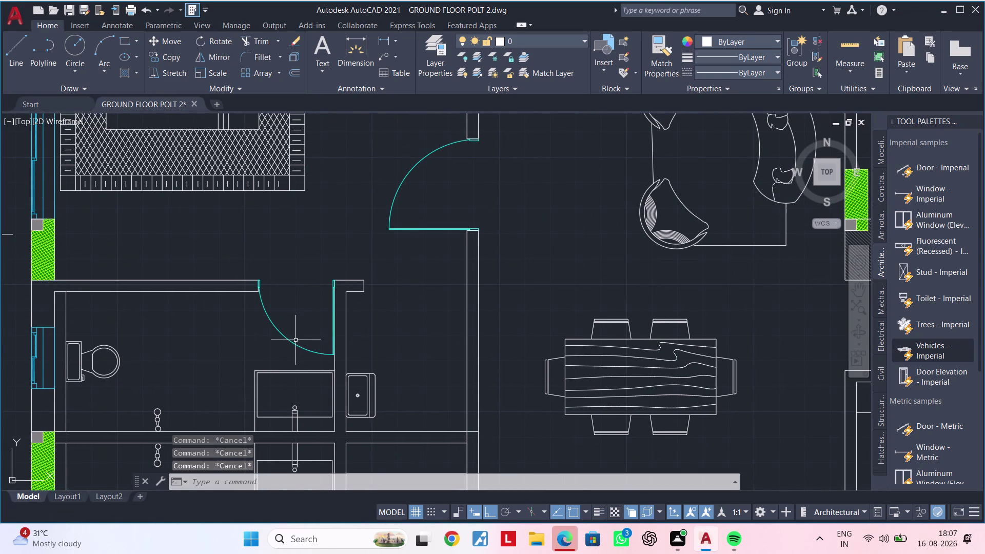
click(293, 342)
text(M)
key(space)
click(295, 334)
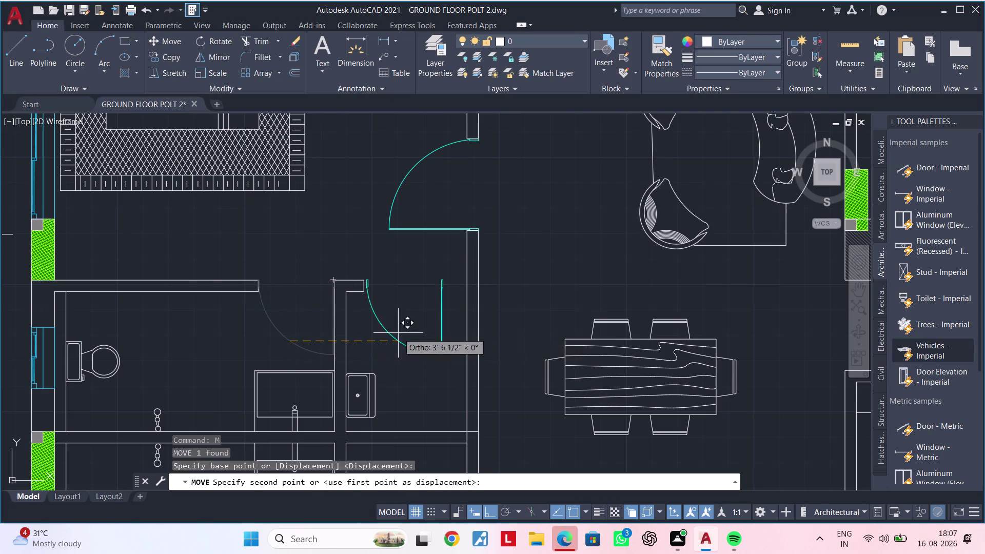
click(518, 329)
middle_drag(393, 343, 381, 344)
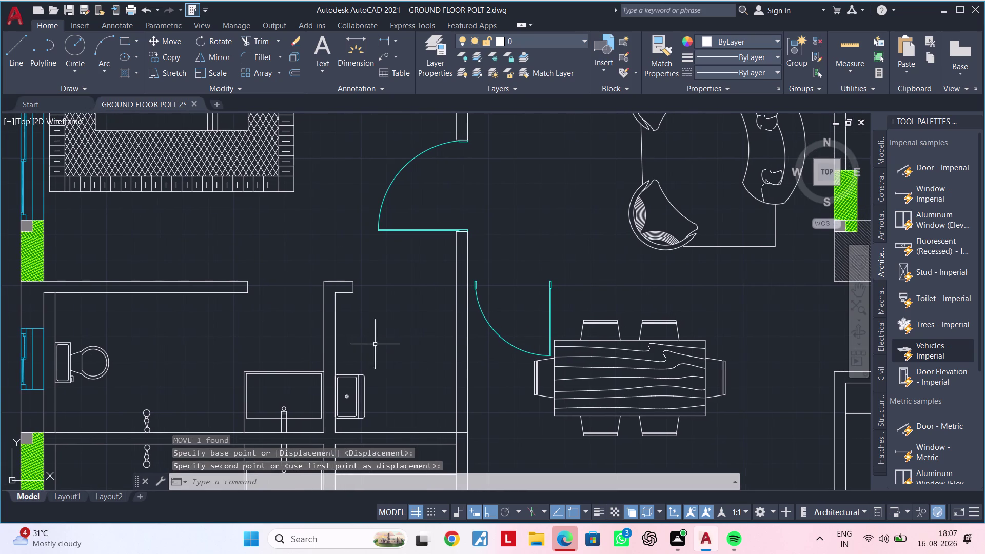
key(Escape)
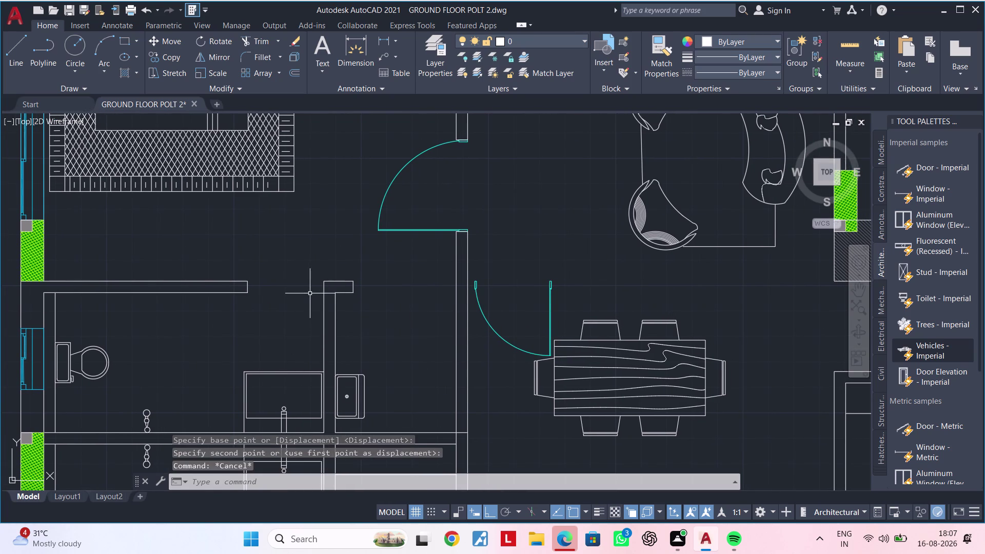
Extend the bathroom wall line to the next wall with an EX fence.
key(Escape)
key(Escape)
key(Escape)
key(Escape)
key(Escape)
key(Escape)
text(E)
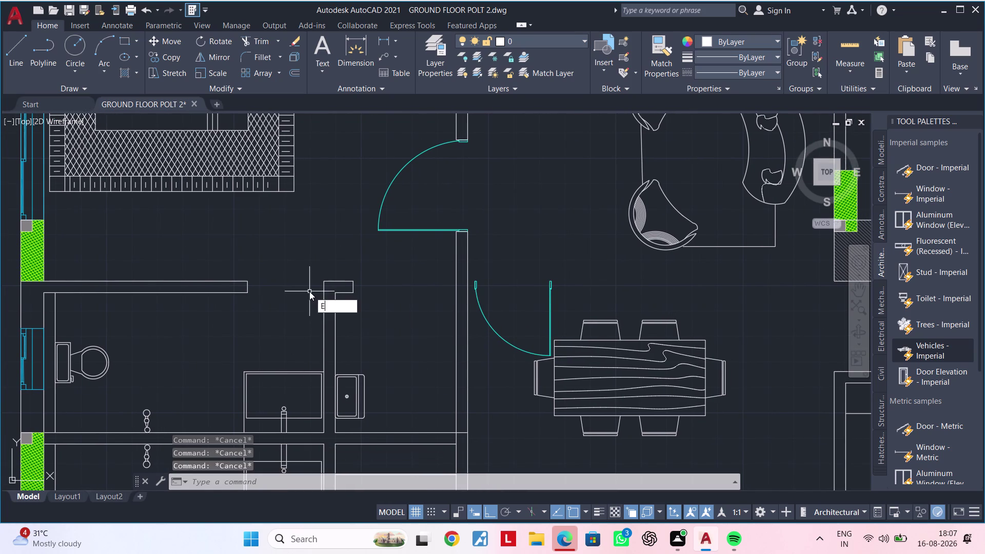
text(X)
key(space)
drag(235, 257, 231, 308)
click(231, 310)
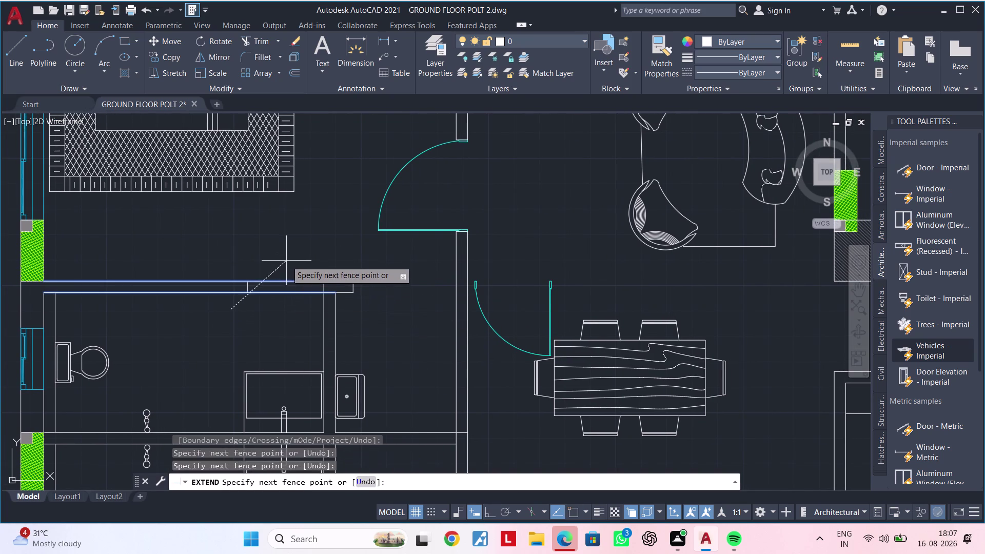
click(287, 260)
key(Escape)
key(Escape)
Try a fence trim near the dining doorway, then cancel it.
key(t)
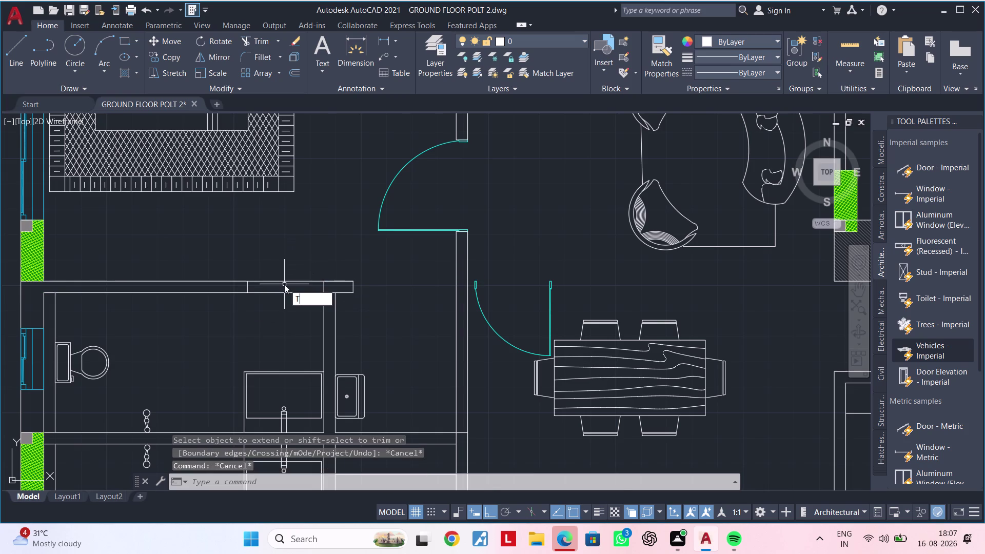
text(R)
key(space)
scroll(up, 3)
click(225, 283)
scroll(down, 3)
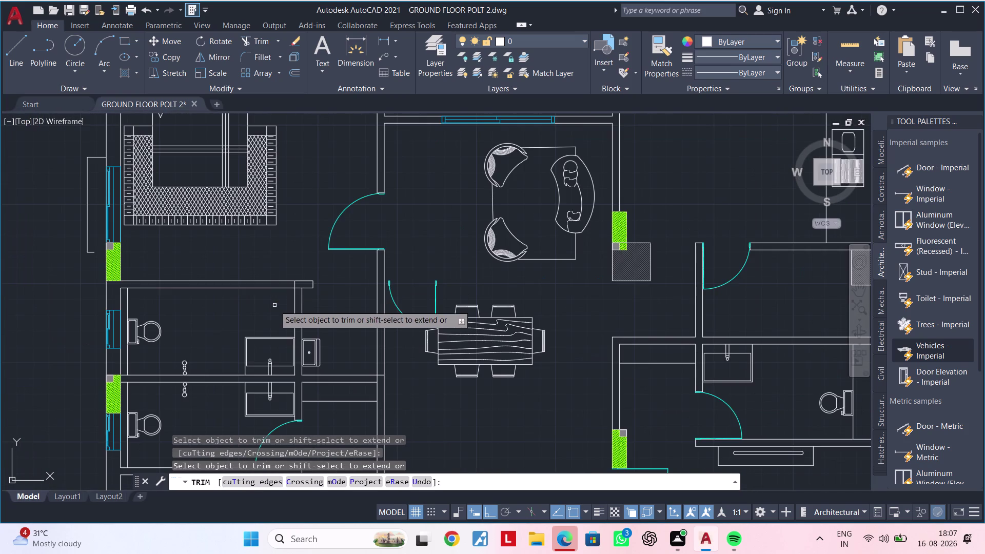
middle_drag(279, 308, 230, 311)
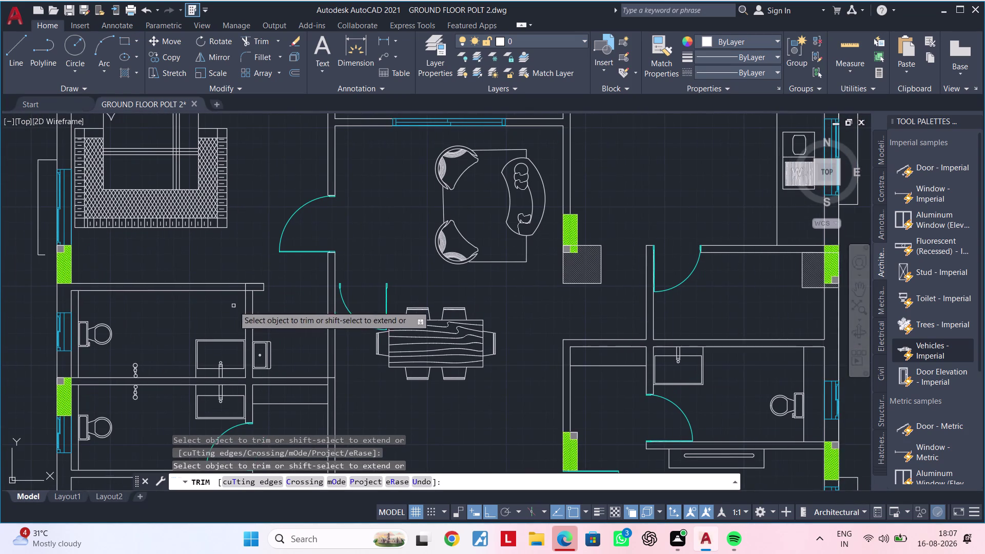
scroll(up, 3)
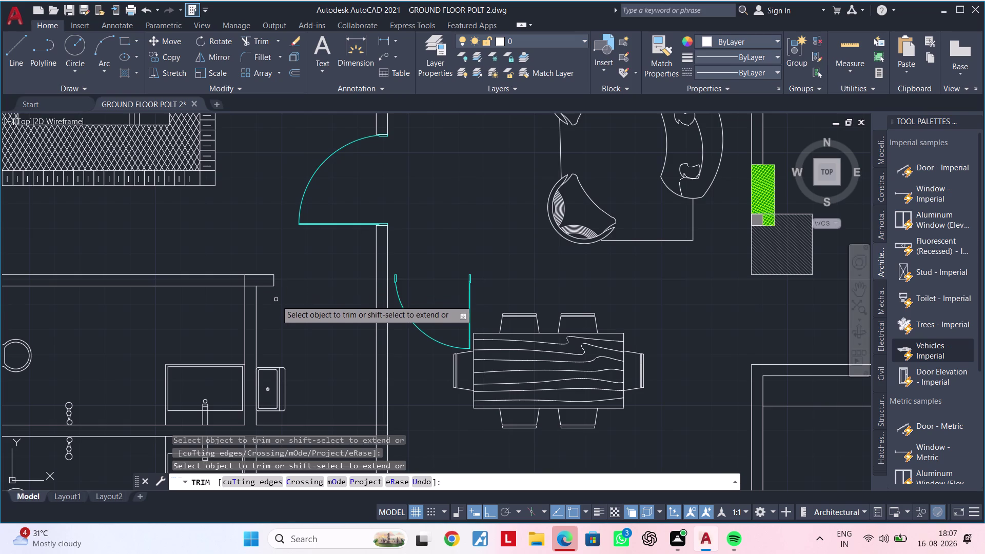
click(265, 302)
click(264, 264)
key(Escape)
key(Escape)
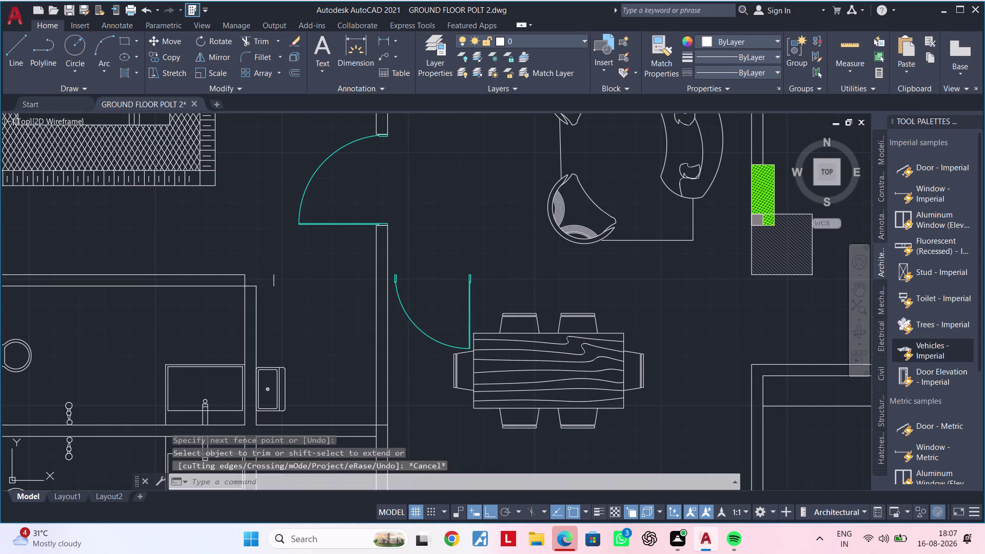
key(Escape)
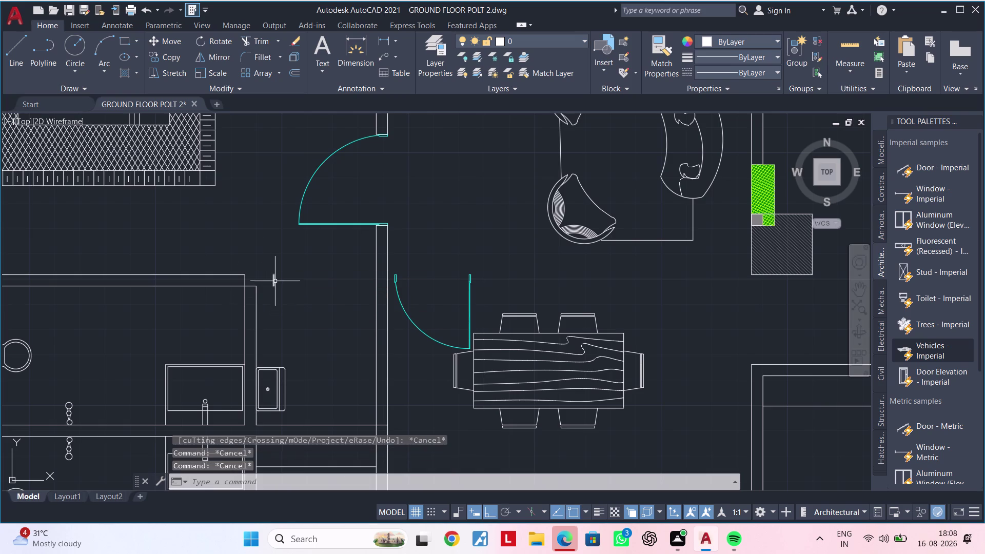
Erase the stray line beside the wall and grip-stretch a wall line to the corner.
click(275, 280)
key(Delete)
scroll(up, 3)
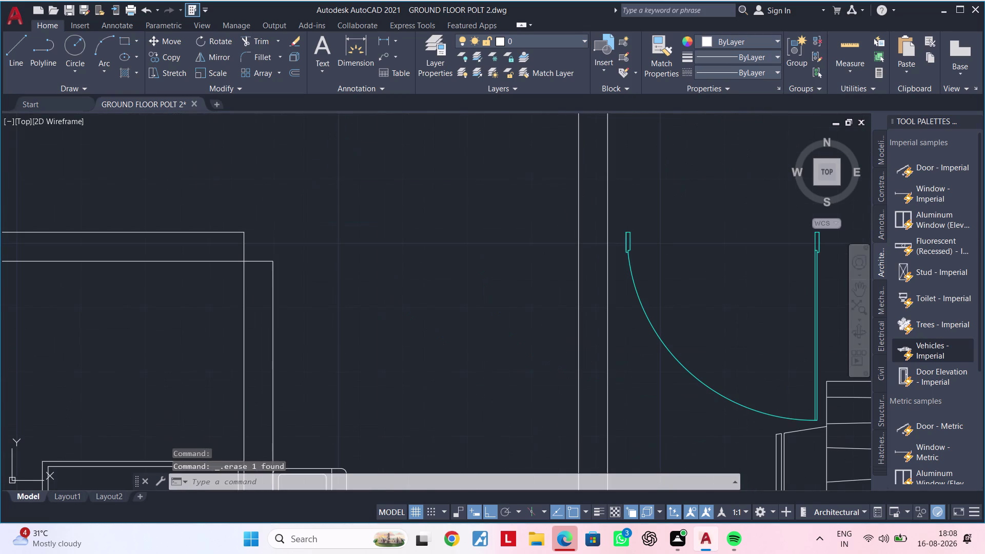
click(275, 289)
click(272, 288)
click(272, 260)
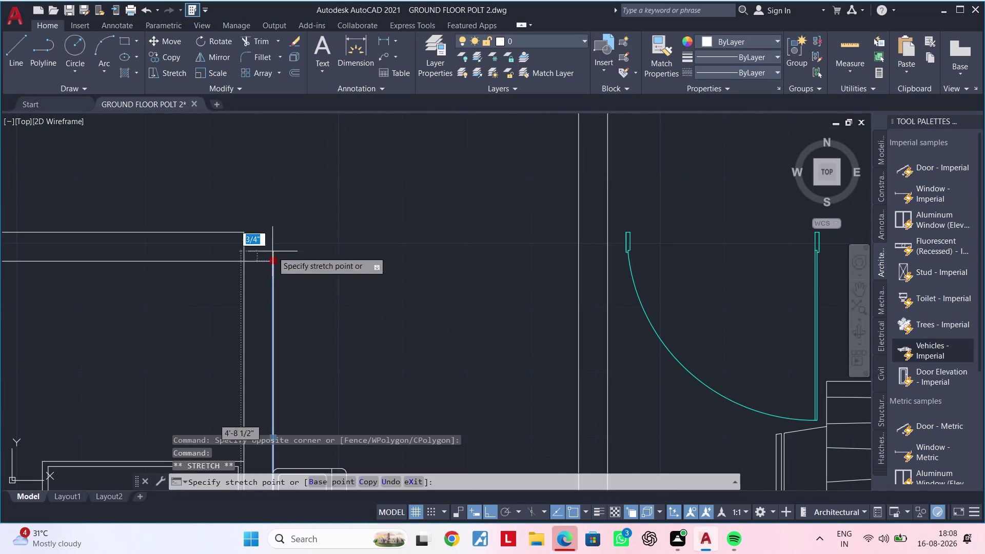
click(272, 216)
key(Escape)
Grip-stretch the vertical wall line's top end to the corner.
click(236, 232)
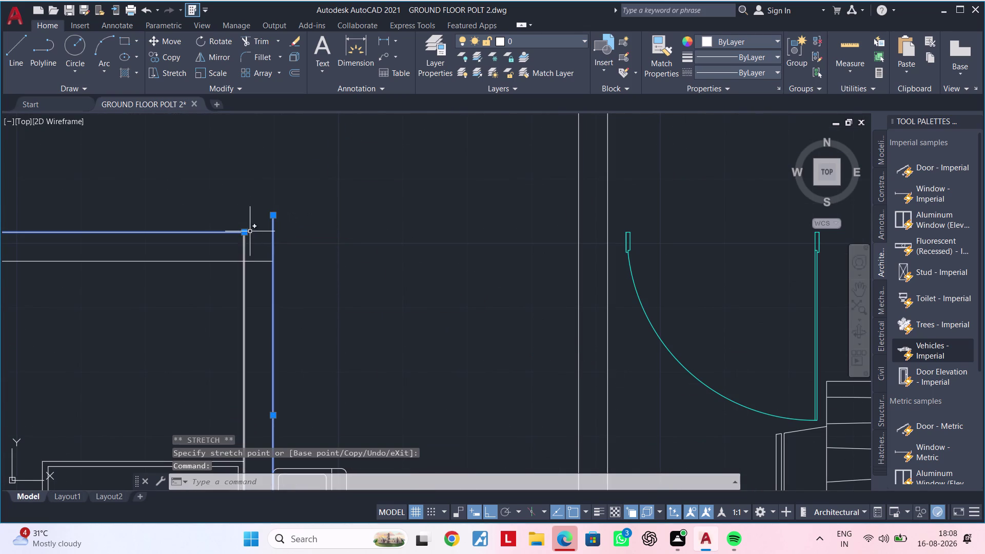
click(246, 233)
click(270, 233)
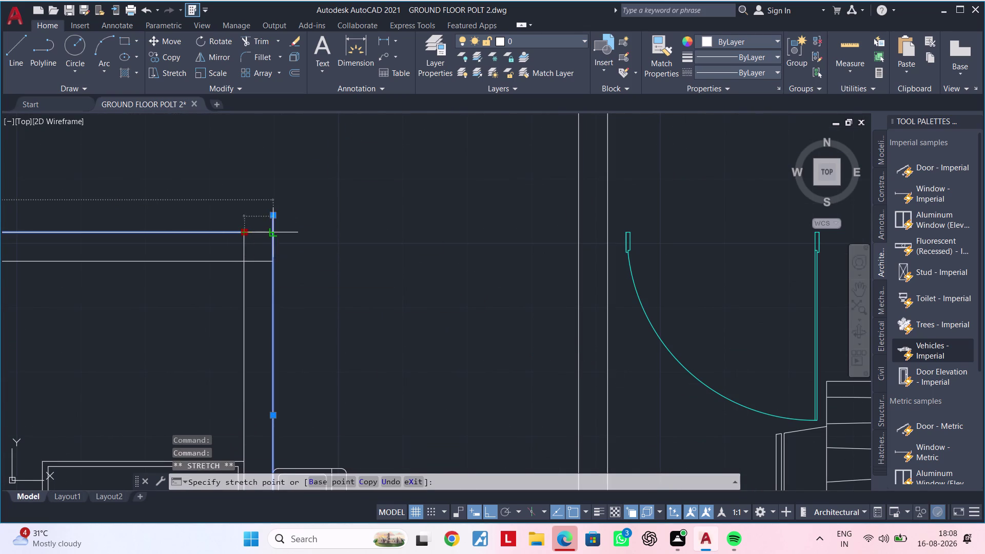
key(Escape)
Trim the overlapping wall lines at the bathroom's upper corner.
key(t)
text(R)
key(space)
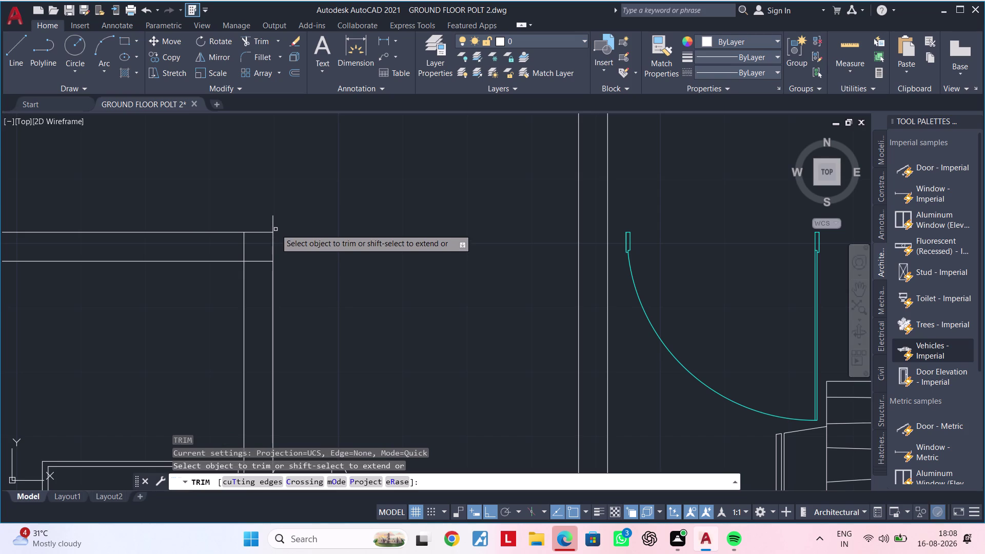
click(271, 224)
click(279, 222)
scroll(down, 3)
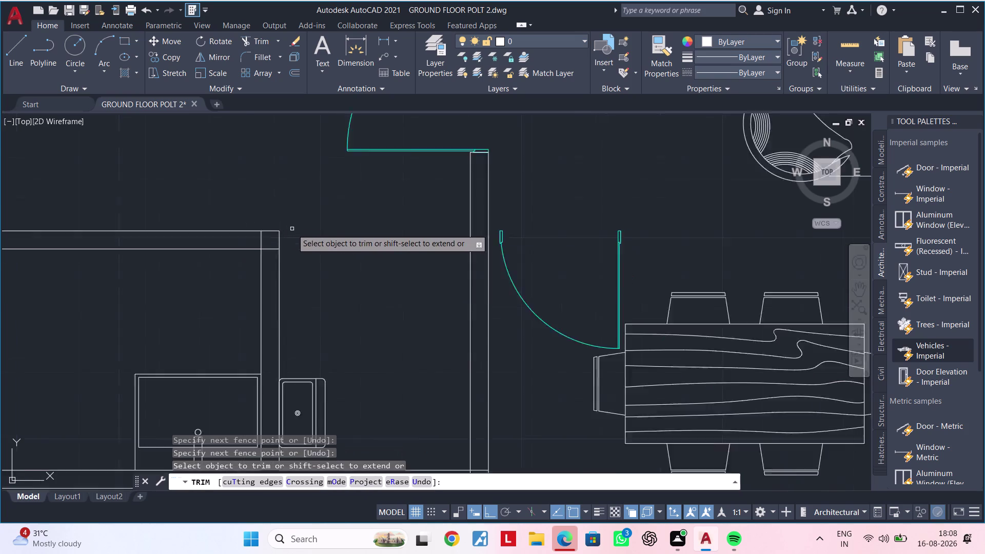
middle_drag(303, 236, 313, 226)
key(Escape)
key(Escape)
key(Escape)
key(Escape)
key(Escape)
key(Escape)
key(Escape)
key(Escape)
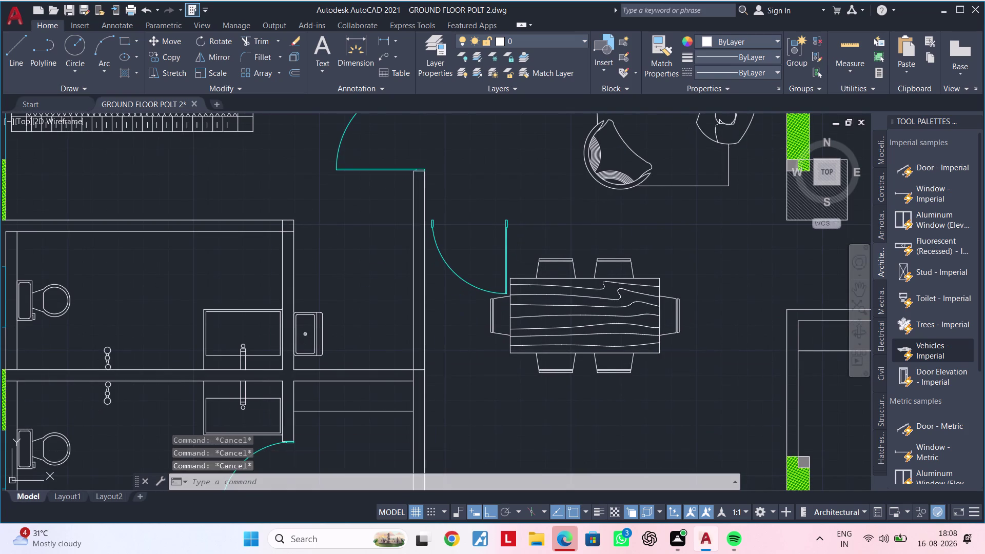
key(Escape)
key(Escape)
key(Escape)
text(OF)
key(space)
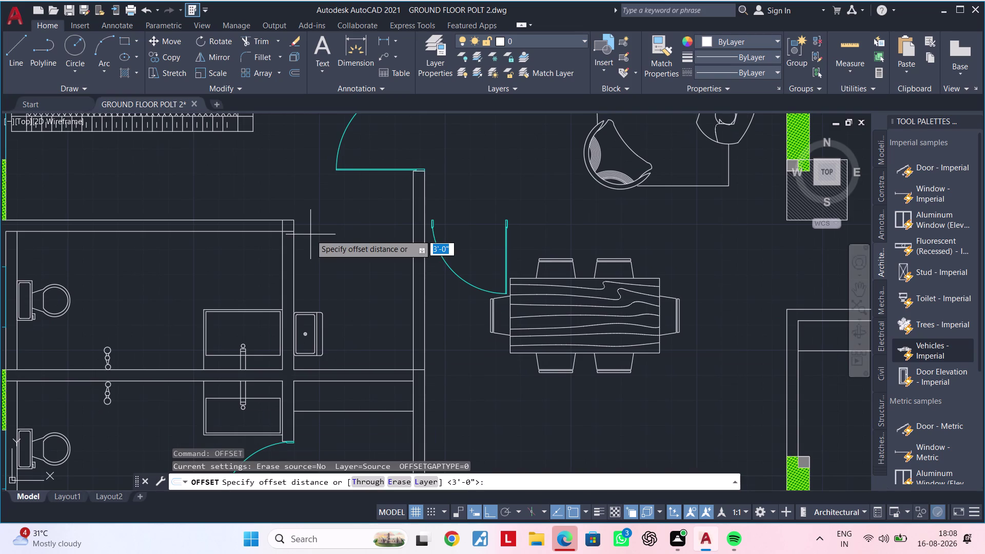
Offset the bathroom wall line by 2'6" to create a new parallel wall line.
text(2'6)
text(")
key(Return)
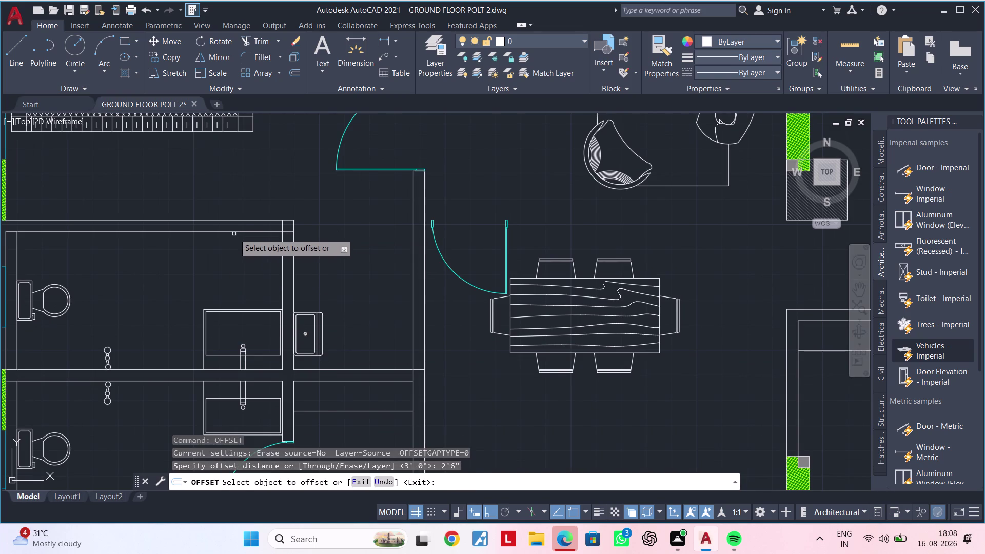
click(237, 232)
click(243, 254)
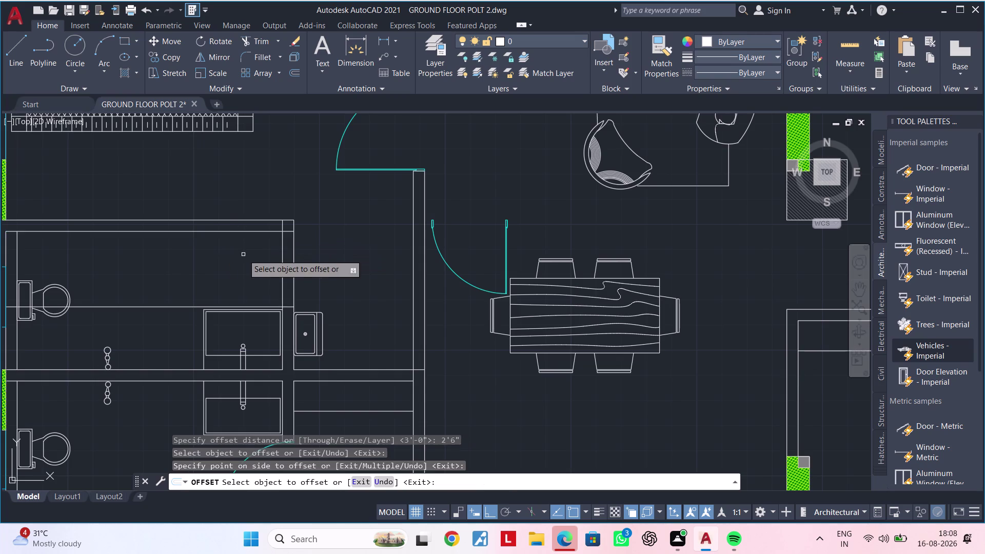
scroll(up, 3)
middle_drag(248, 316, 239, 291)
key(Escape)
key(Escape)
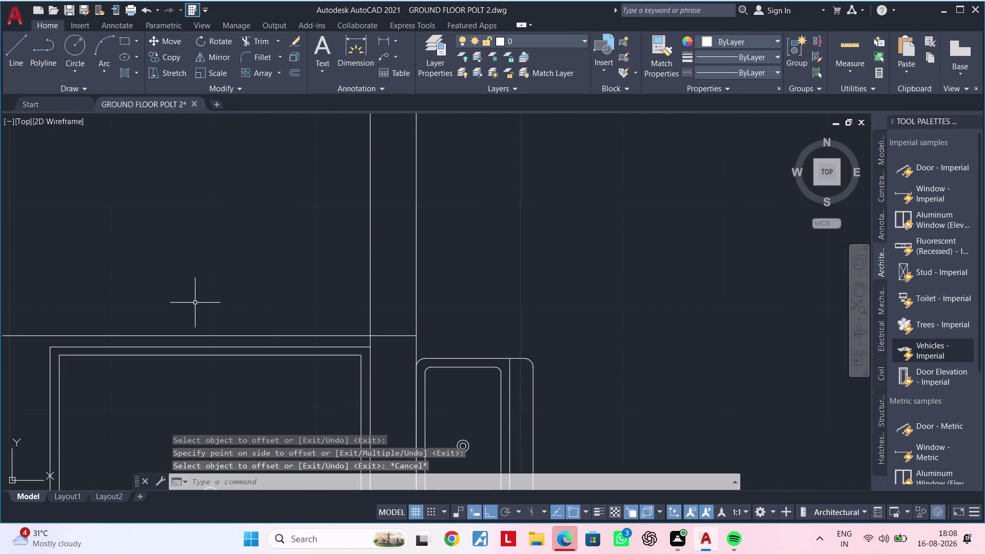
Trim the lines overshooting the wall corner with a TR fence.
text(TR)
key(space)
drag(265, 298, 493, 297)
key(Escape)
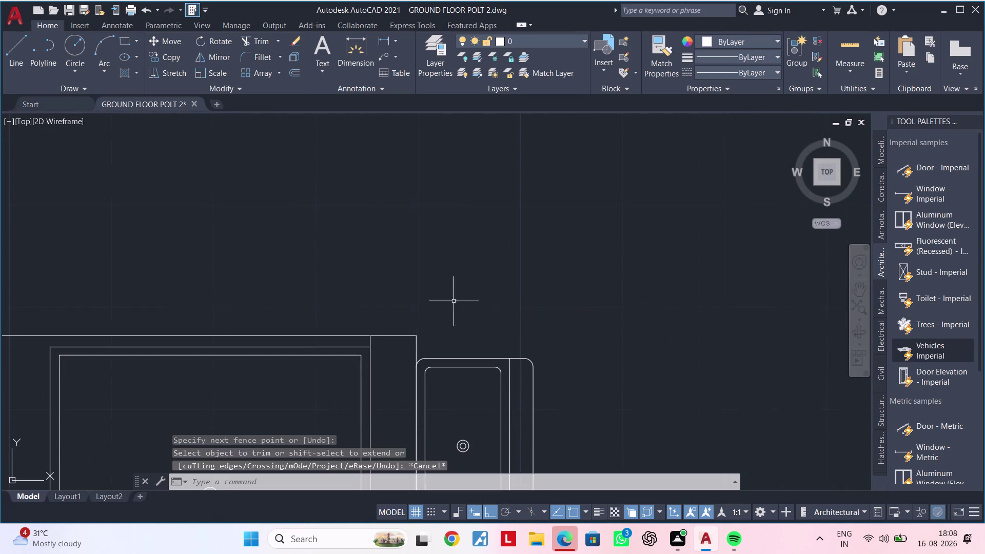
key(space)
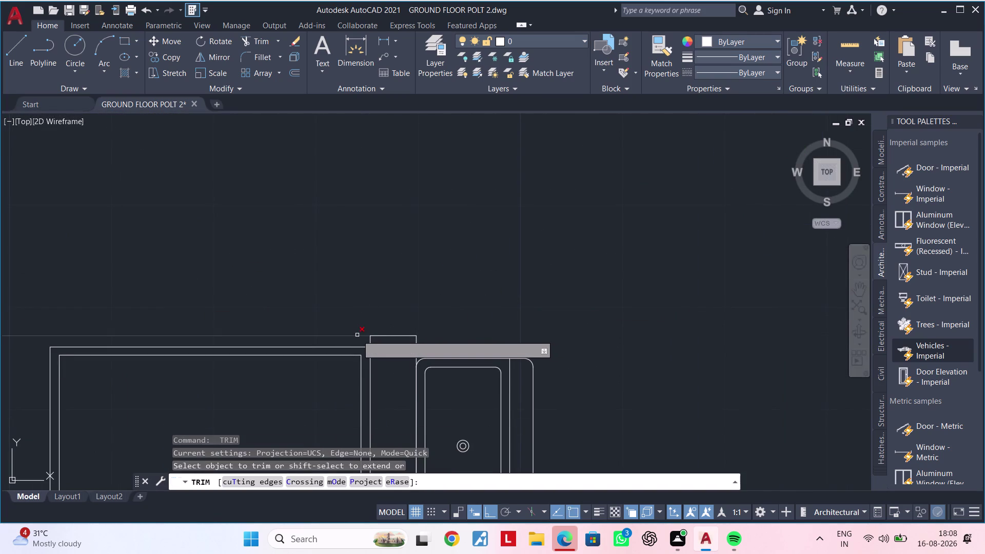
click(356, 335)
scroll(down, 3)
middle_drag(331, 305, 322, 311)
key(Escape)
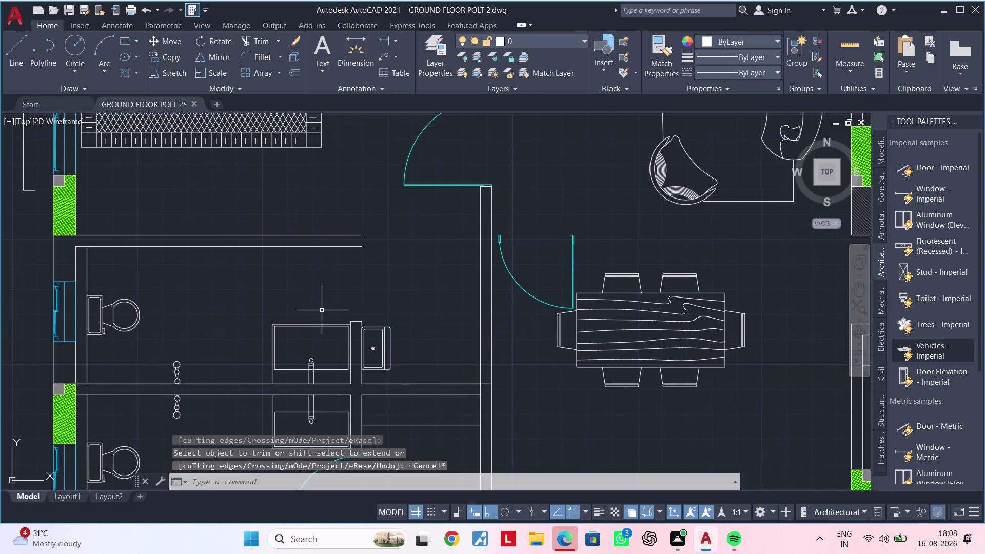
key(Escape)
middle_drag(361, 302, 352, 316)
key(t)
key(Escape)
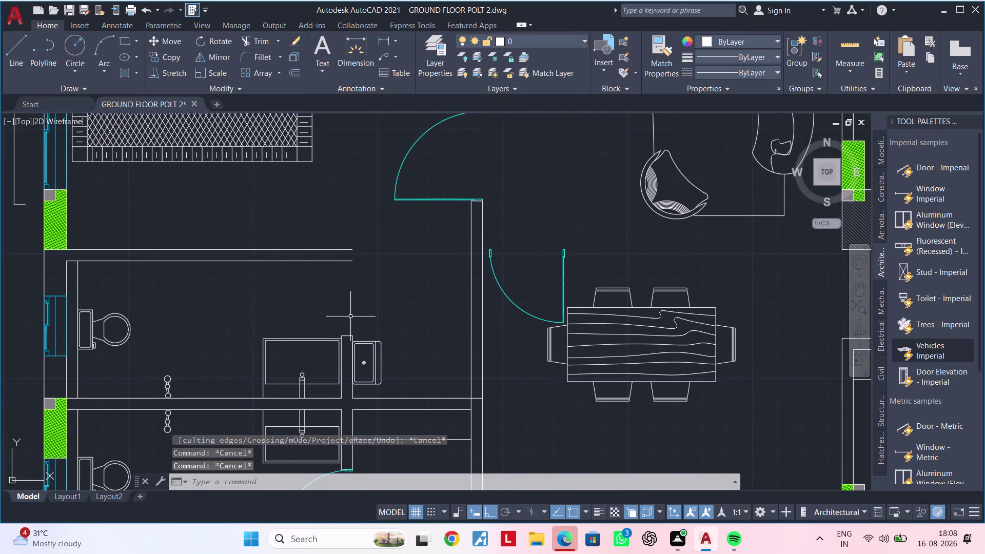
key(Escape)
key(l)
key(space)
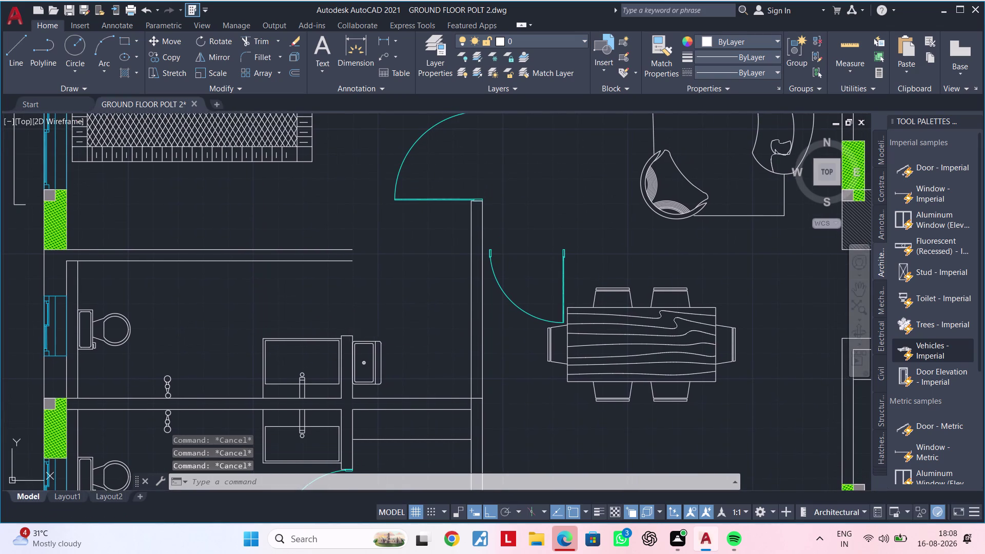
Begin a line at the wall end, cancel it, and bring the dining doorway into view.
scroll(up, 3)
click(351, 236)
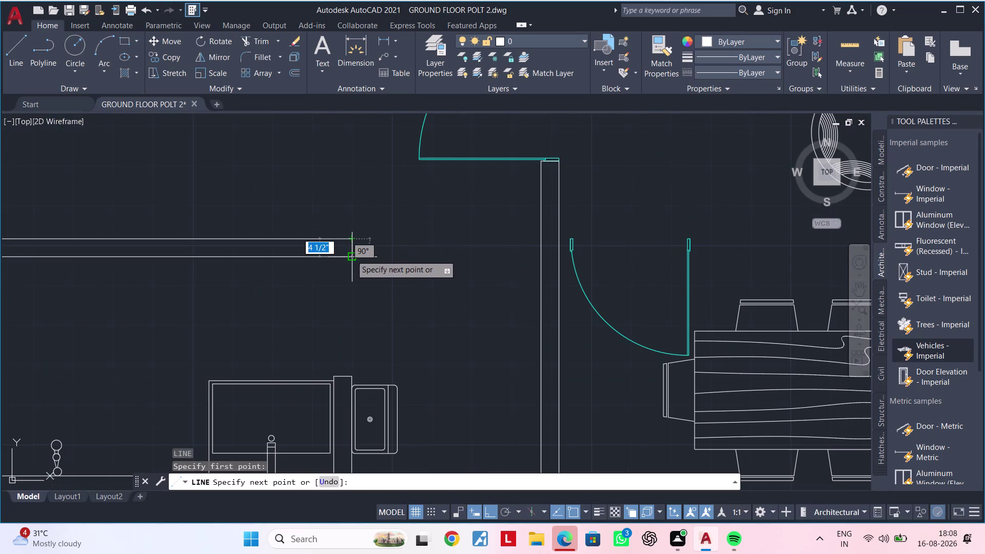
click(351, 259)
scroll(down, 3)
key(Escape)
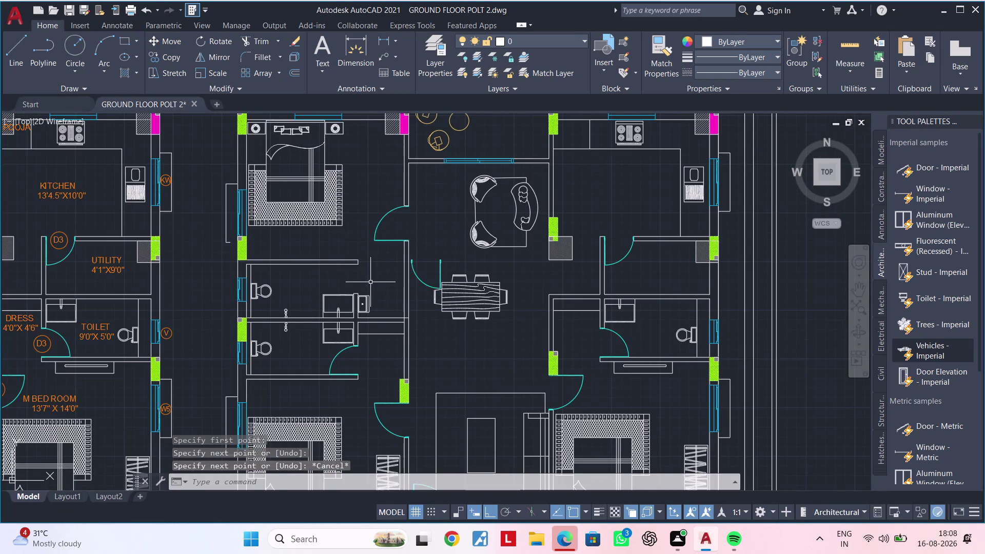
scroll(up, 3)
middle_drag(375, 282, 362, 294)
key(Escape)
Move the door from its jamb against the bathroom wall end.
click(478, 283)
click(474, 288)
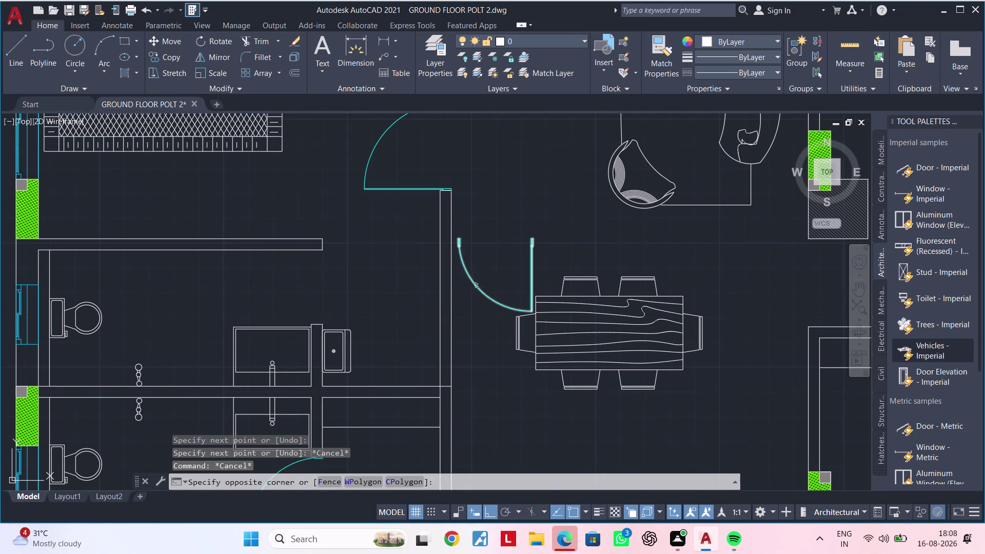
key(m)
key(space)
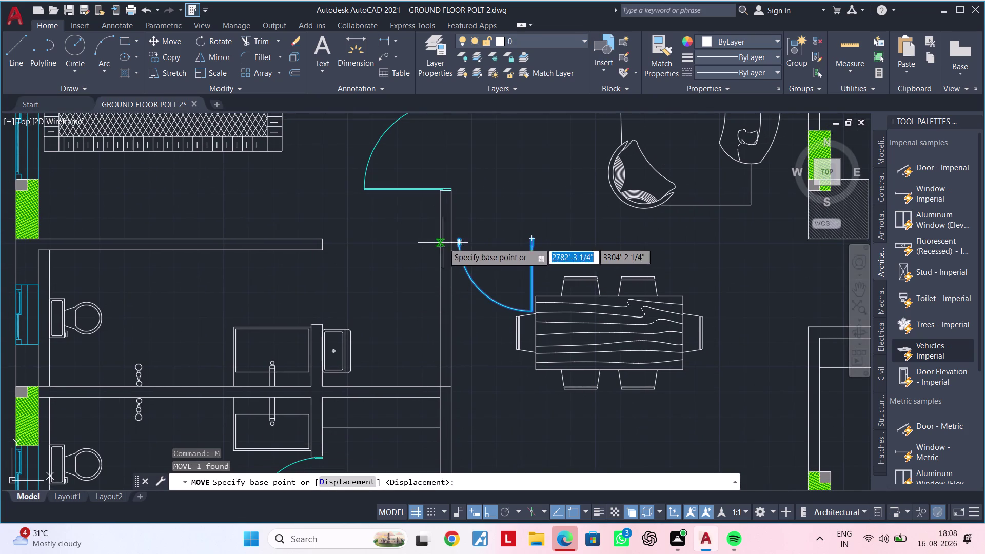
scroll(up, 3)
scroll(up, 3)
click(435, 230)
scroll(down, 3)
scroll(down, 3)
middle_drag(171, 236, 357, 224)
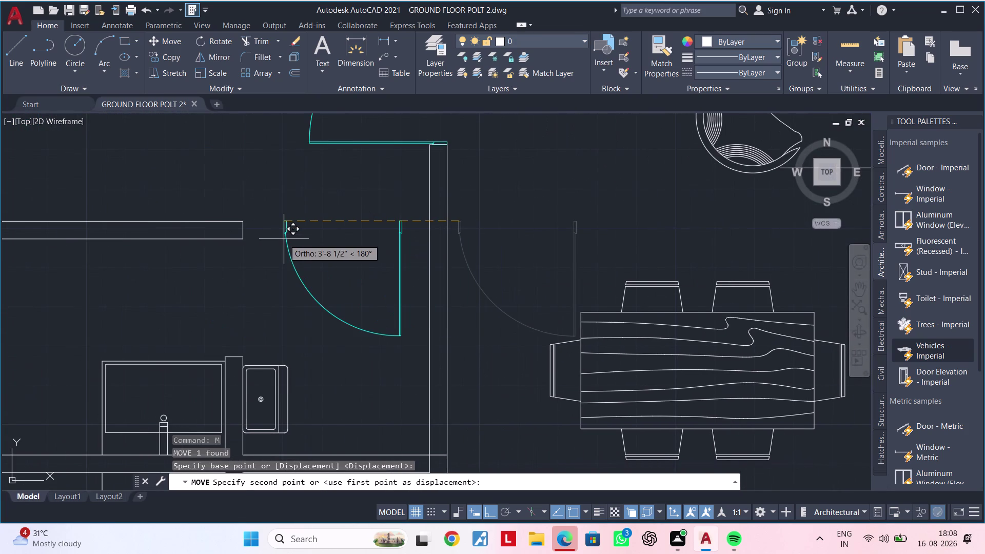
click(283, 239)
key(Escape)
key(Escape)
key(Escape)
middle_drag(288, 271, 288, 275)
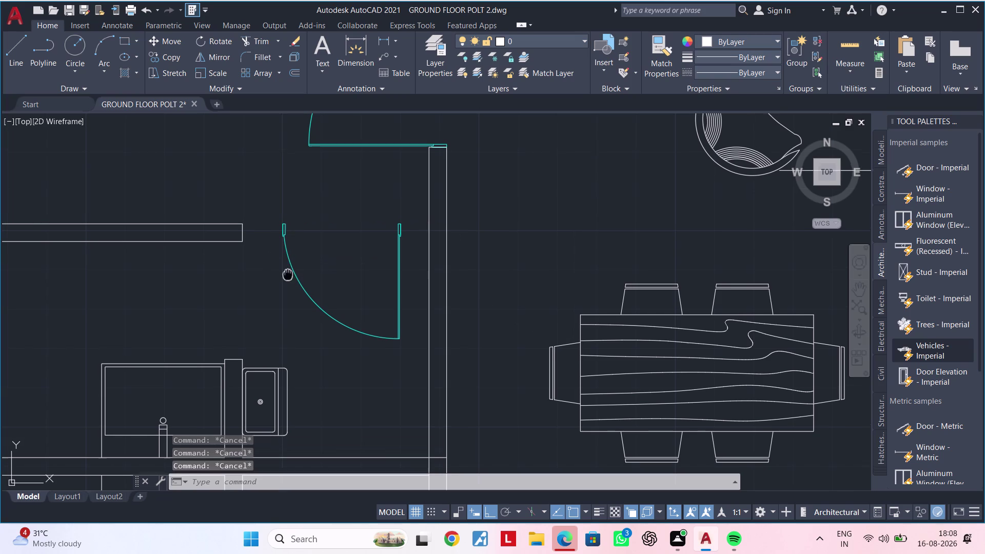
middle_drag(287, 274, 286, 279)
key(Escape)
Rotate the moved door about its jamb so it faces the other way.
click(411, 212)
click(291, 324)
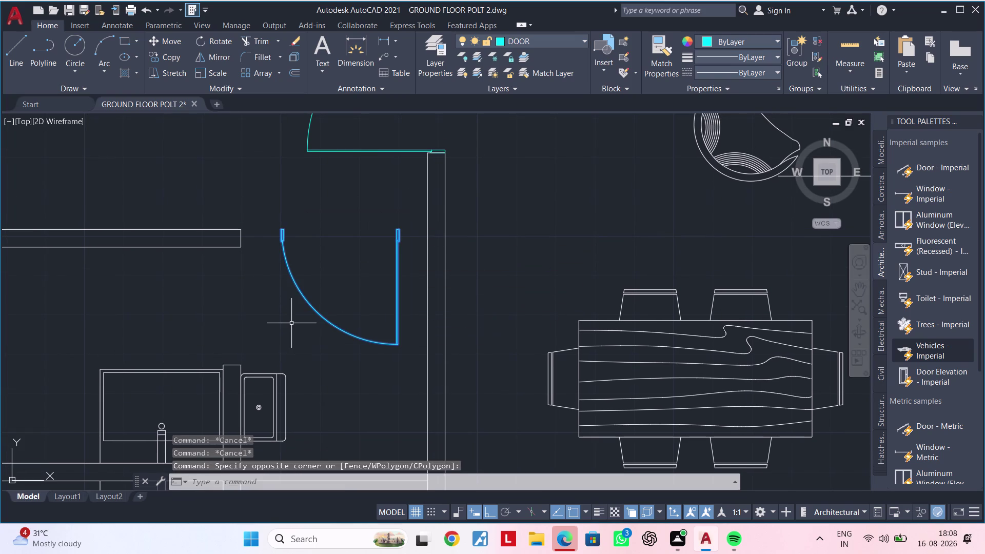
key(r)
key(o)
key(space)
click(335, 242)
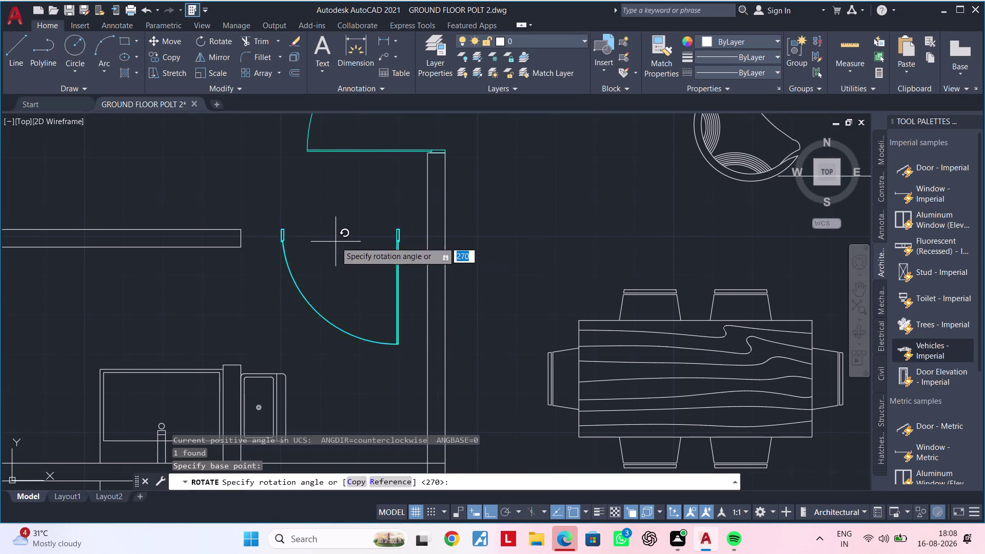
click(336, 294)
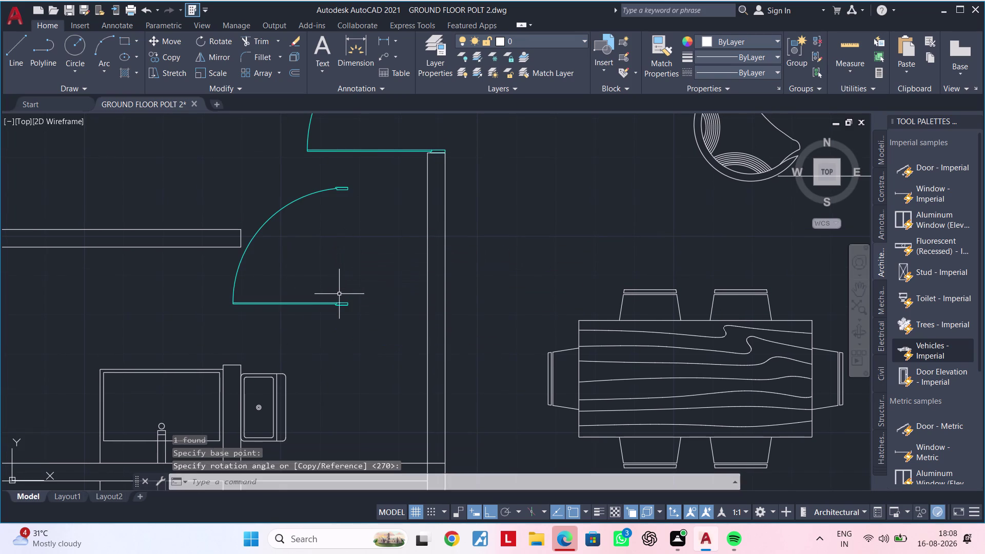
middle_drag(360, 288, 376, 345)
key(Escape)
Mirror the door about a horizontal line, erasing the original unflipped door.
click(358, 244)
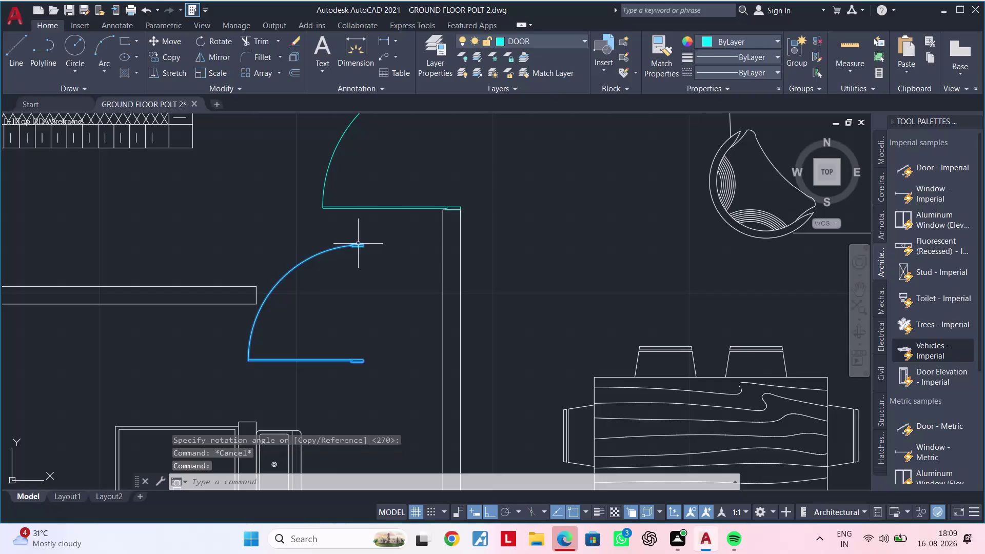
text(MI)
key(space)
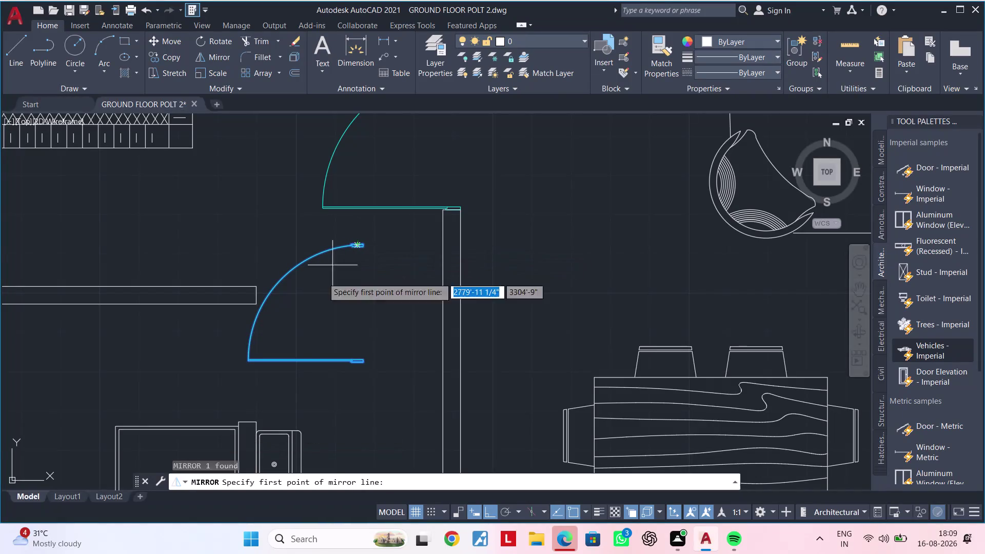
drag(251, 369, 259, 369)
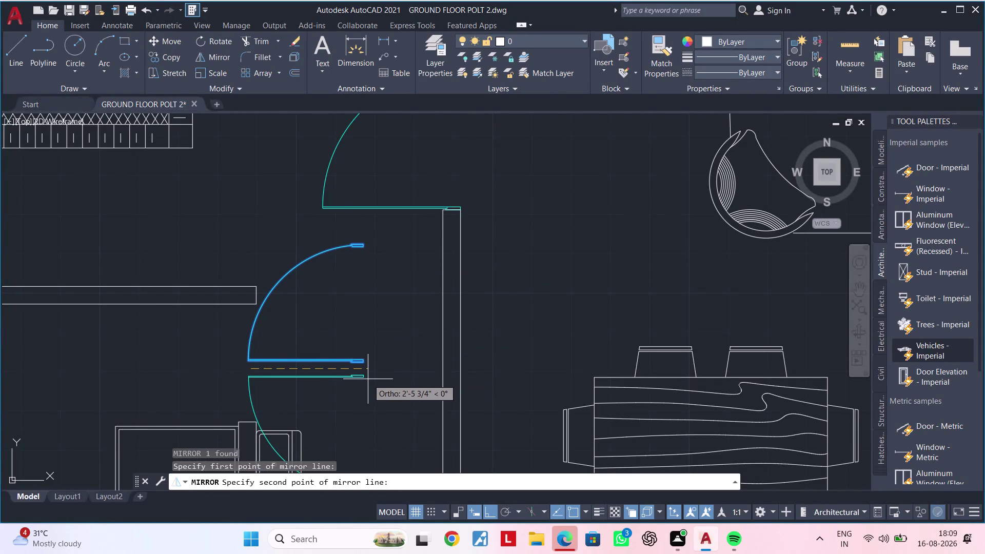
click(368, 379)
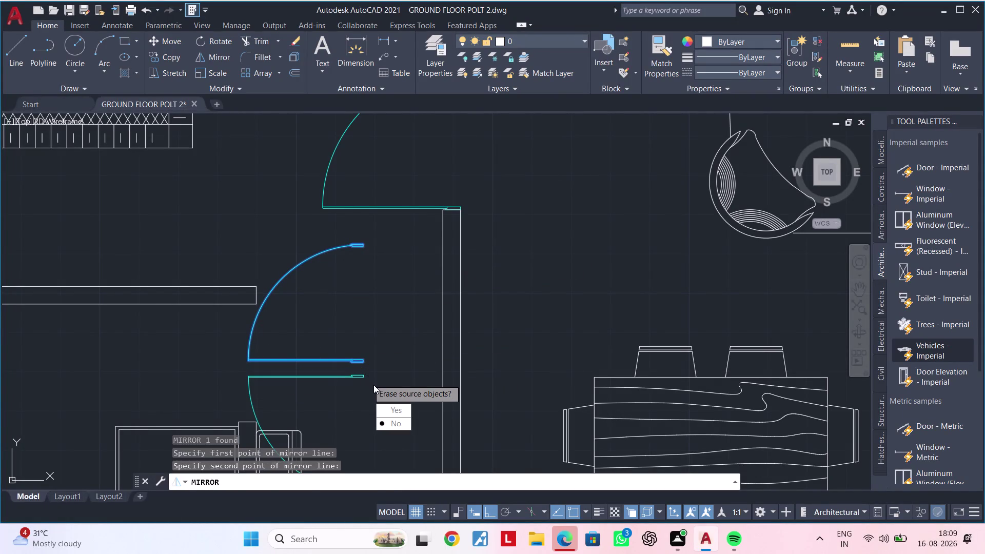
drag(396, 407, 368, 379)
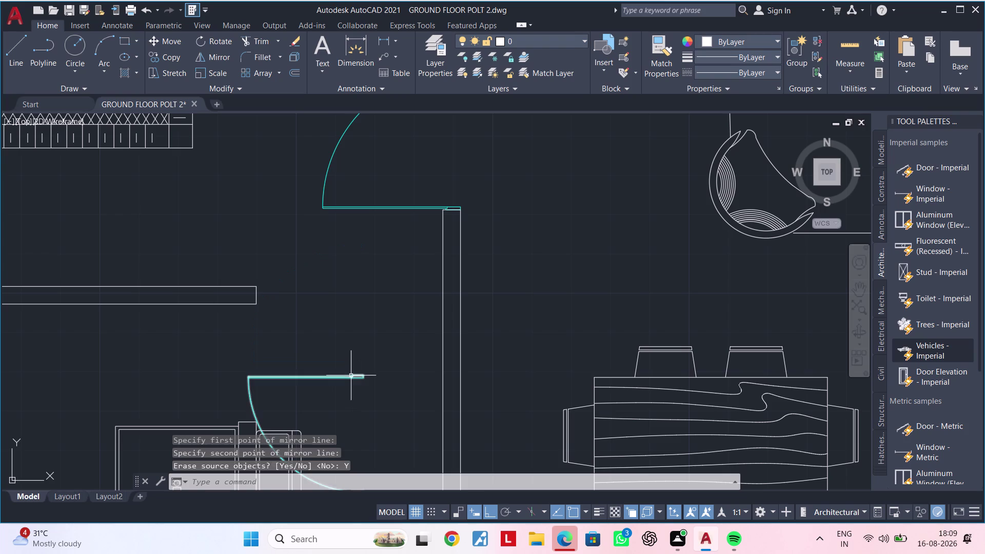
Move the flipped door from its end point to the wall end, then check the plan.
click(351, 376)
text(M)
key(space)
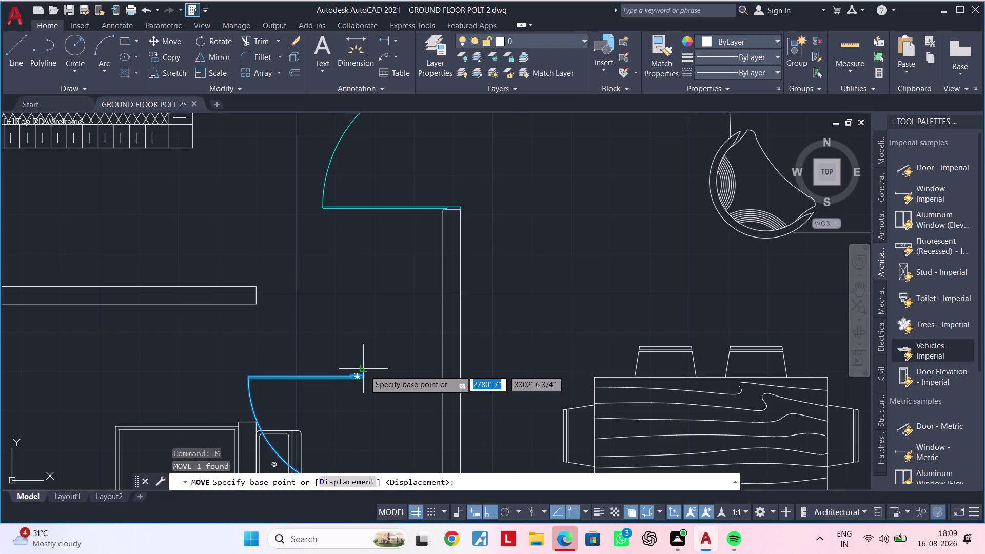
scroll(up, 3)
click(364, 376)
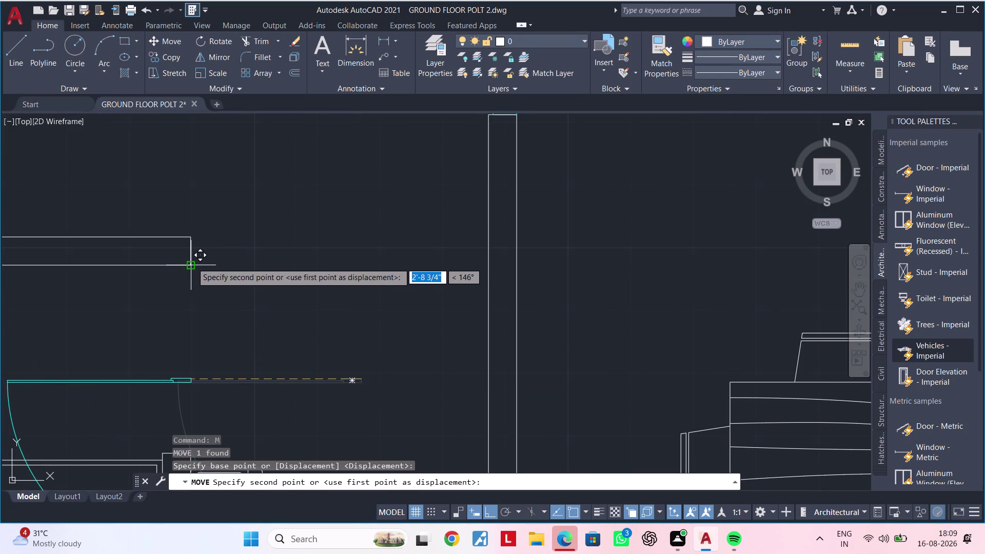
click(191, 263)
scroll(down, 3)
middle_drag(258, 308, 266, 258)
scroll(up, 3)
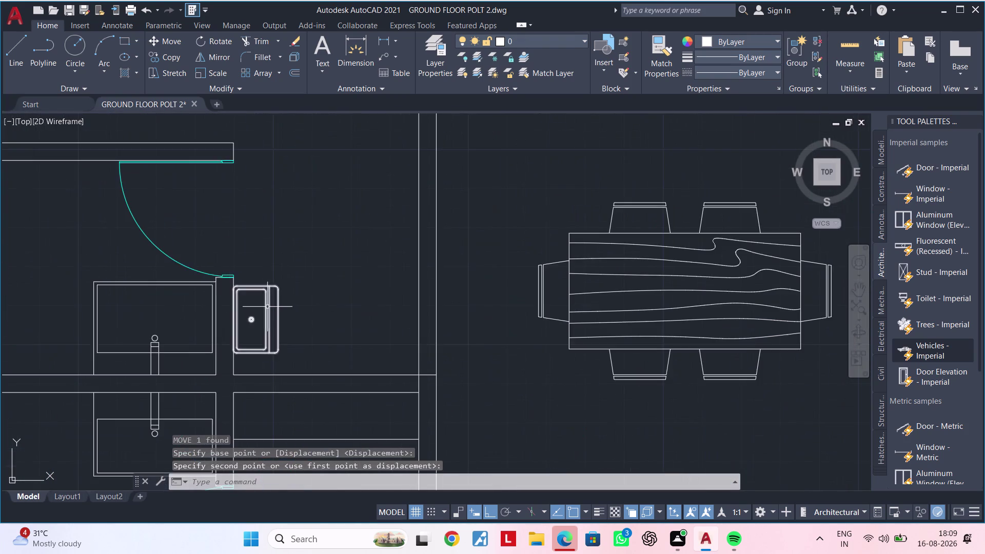
scroll(up, 3)
scroll(down, 3)
scroll(down, 3)
middle_drag(320, 275, 330, 249)
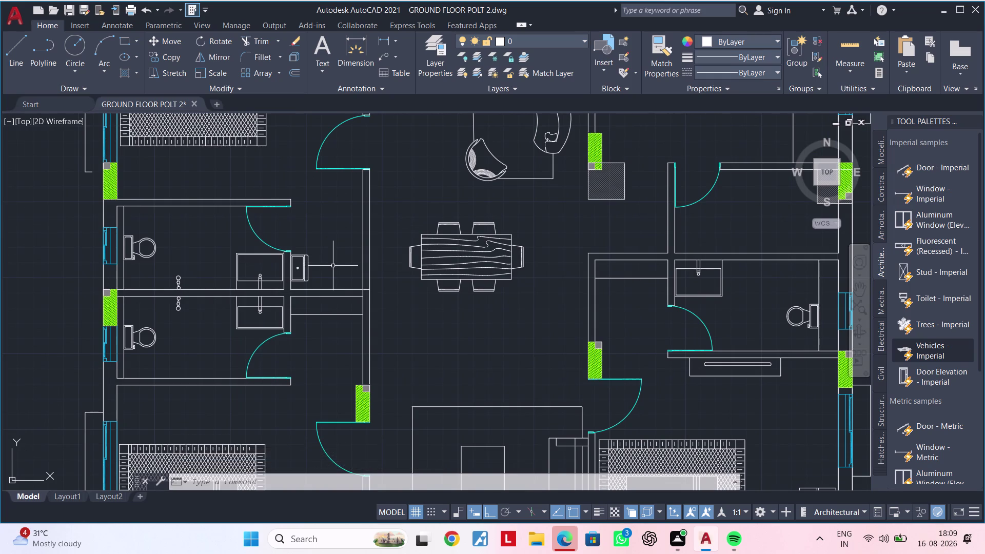
Erase the stray small block in the toilet area with a window selection.
middle_drag(344, 240, 351, 227)
scroll(up, 3)
click(314, 203)
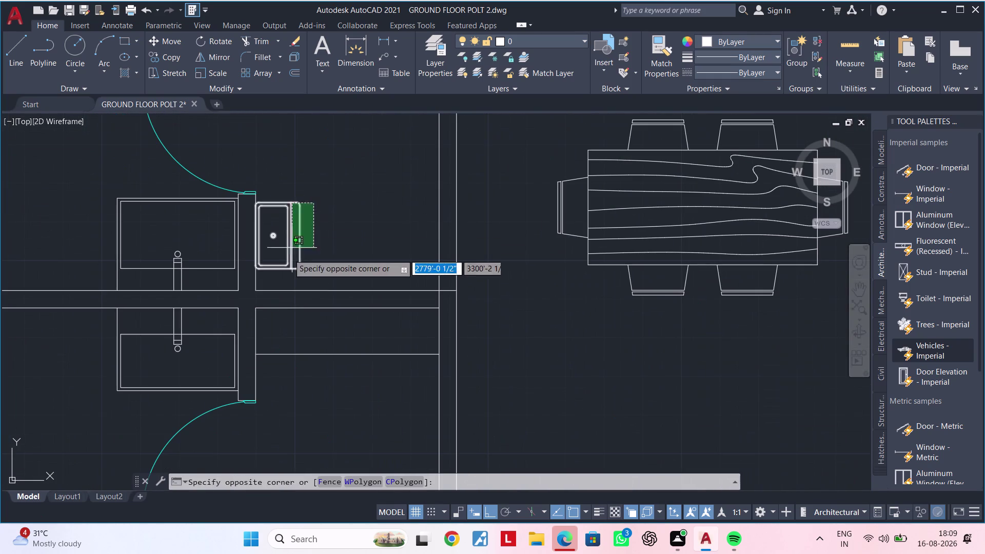
click(284, 258)
key(Delete)
Erase the upper washbasin block and an adjacent piece.
scroll(down, 3)
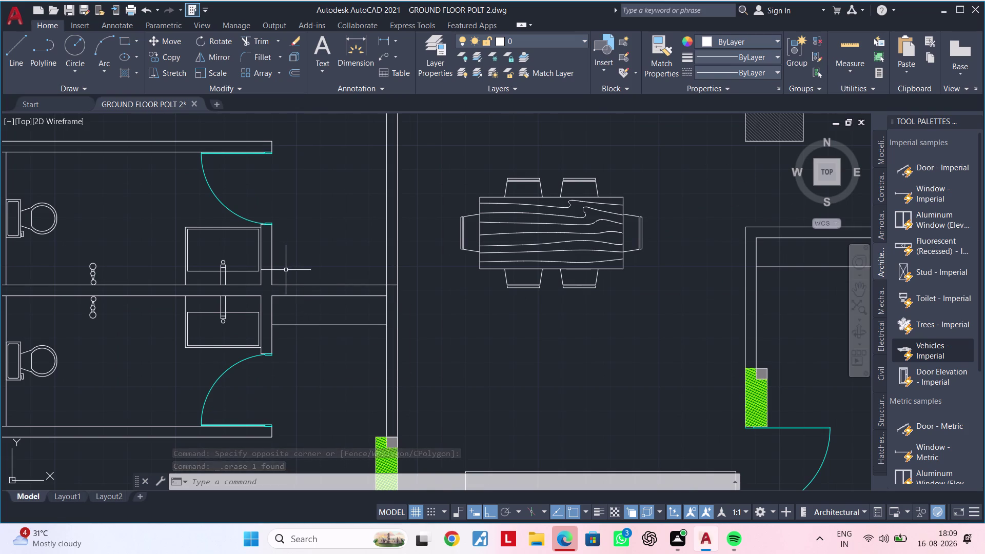
middle_drag(286, 270, 322, 267)
scroll(up, 3)
click(178, 190)
click(257, 281)
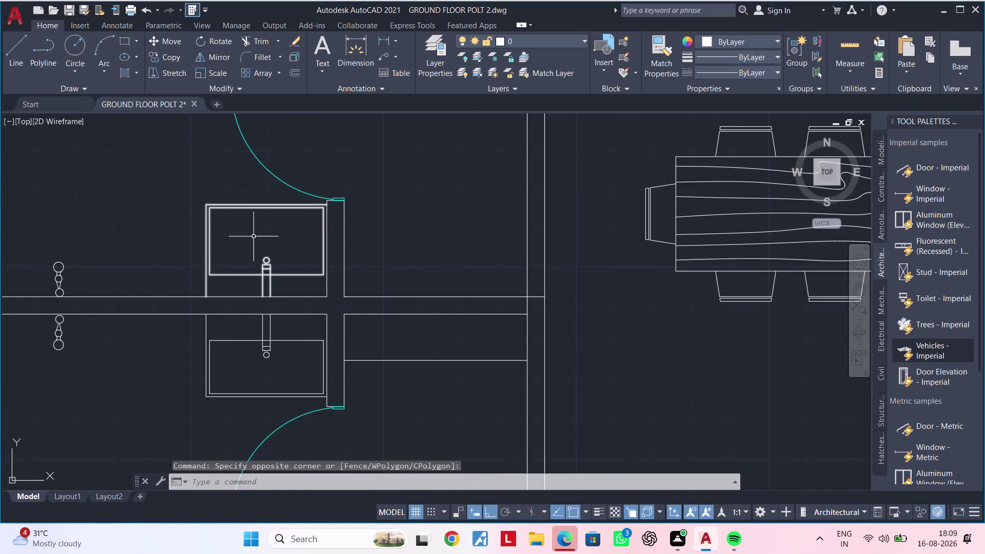
click(251, 210)
click(197, 284)
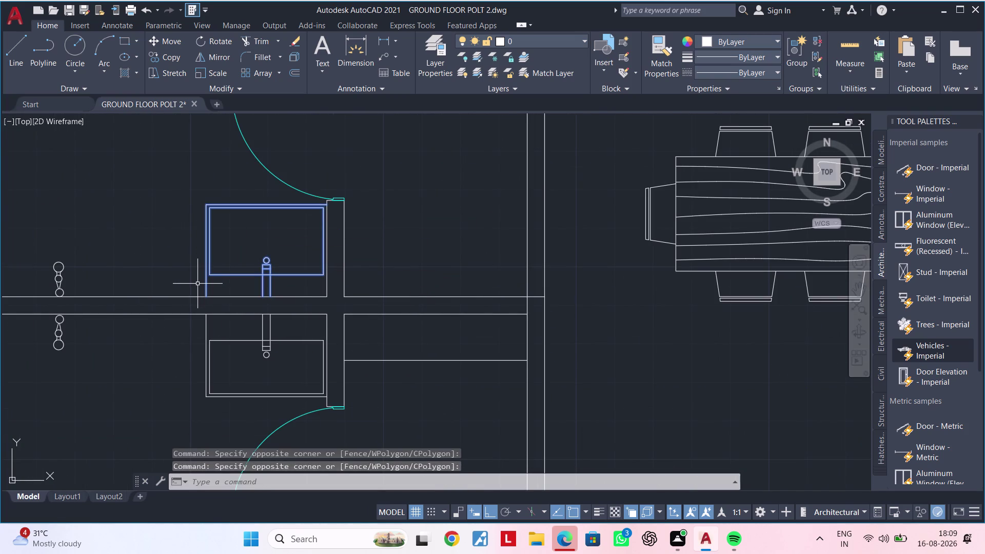
key(Delete)
click(282, 341)
key(Delete)
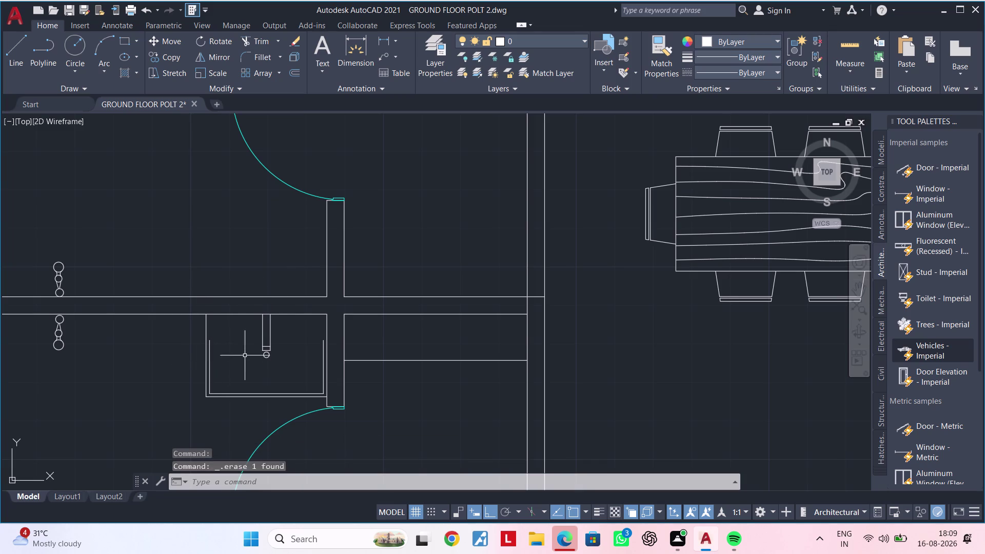
Erase the lower basin lines and the remaining leftover piece.
click(281, 330)
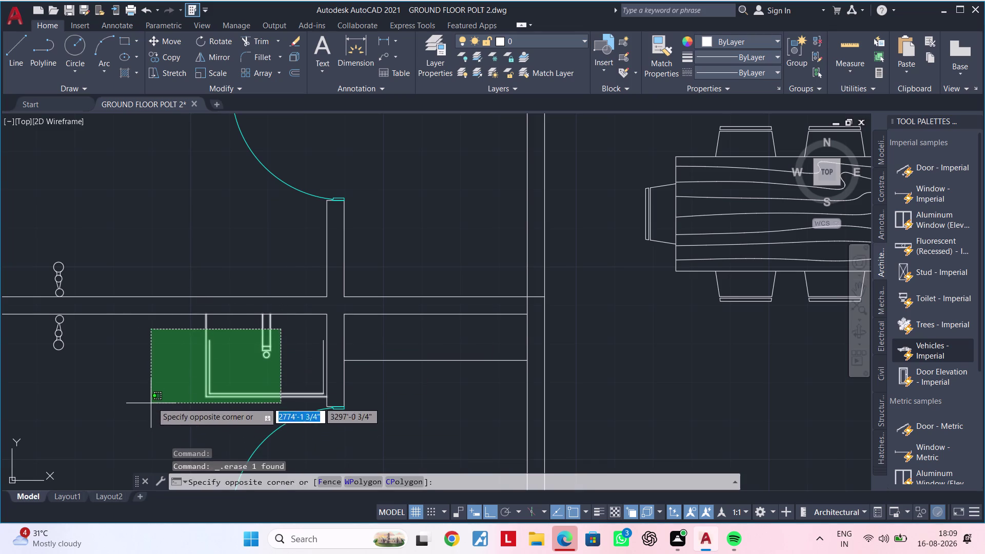
click(153, 399)
key(Delete)
scroll(up, 3)
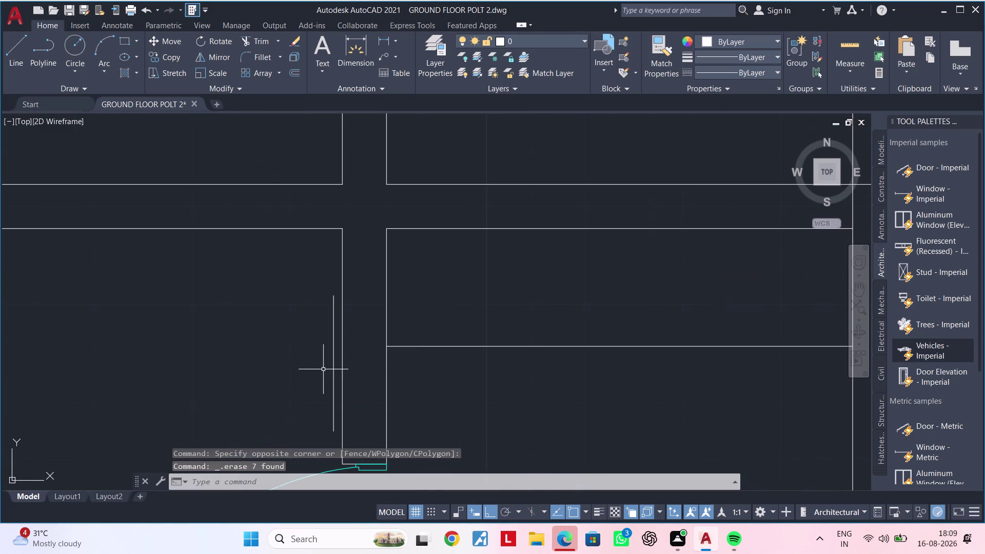
click(332, 365)
key(Delete)
Pan across the plan to the upper bedroom and select the bed.
scroll(down, 3)
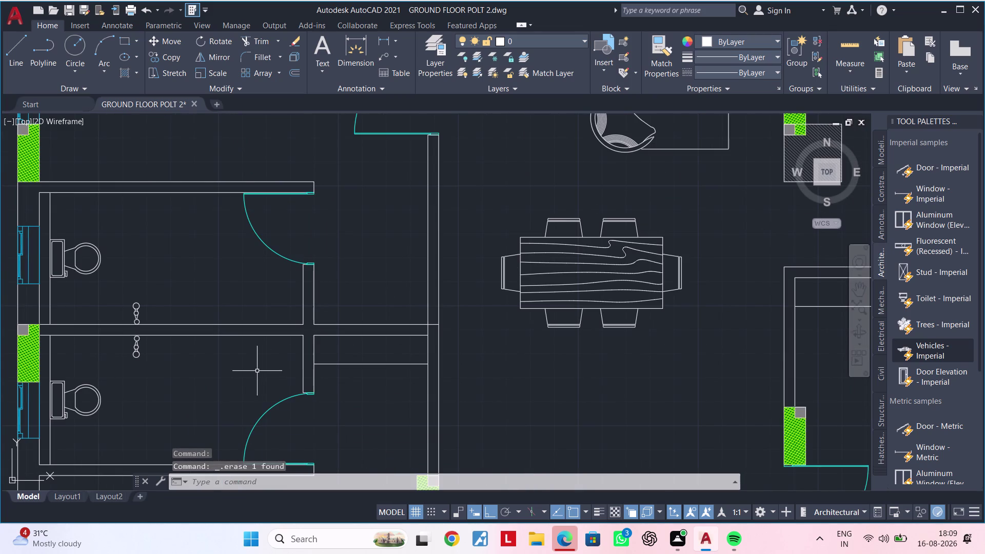
scroll(down, 3)
middle_drag(254, 371, 312, 356)
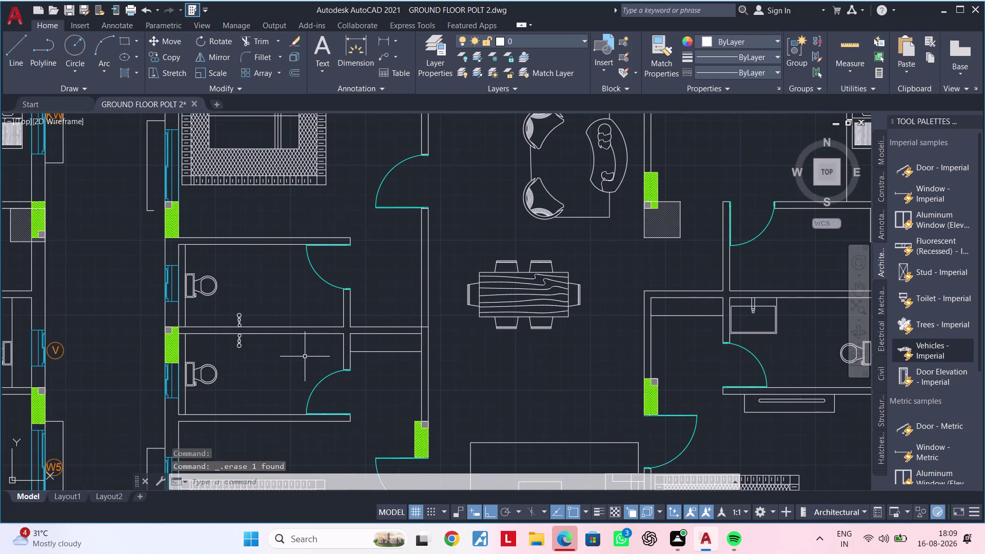
scroll(down, 3)
middle_drag(302, 371, 299, 394)
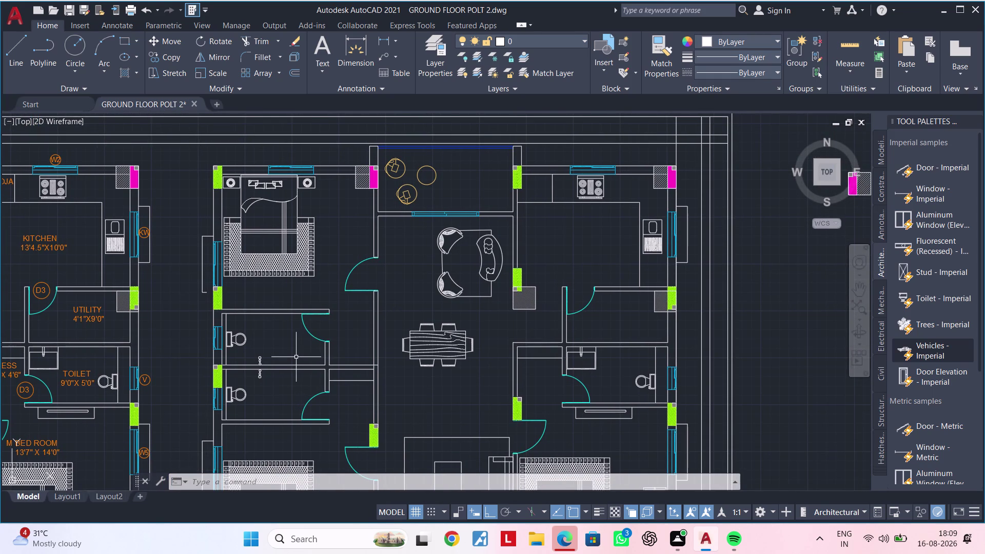
middle_drag(296, 357, 297, 231)
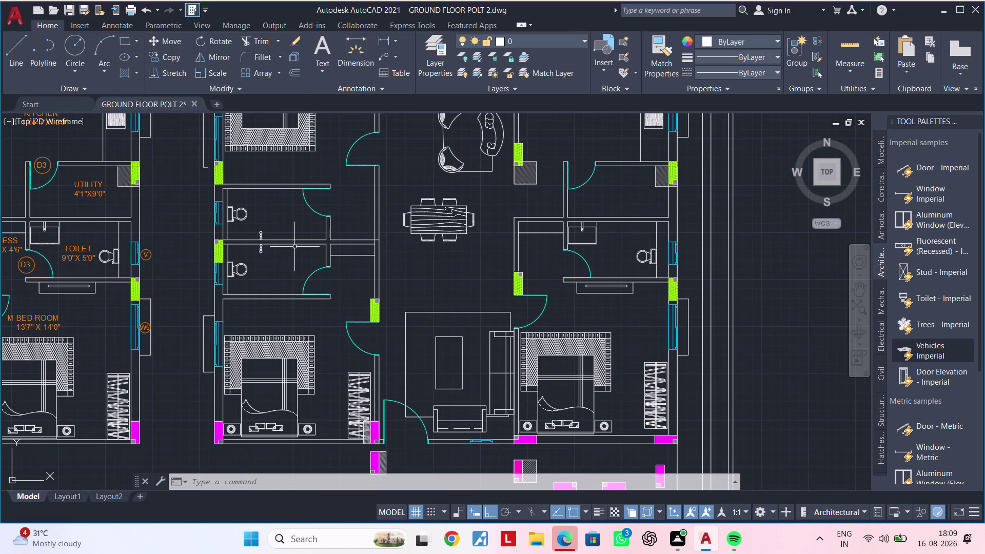
middle_drag(274, 210, 273, 316)
scroll(up, 3)
click(289, 249)
scroll(down, 3)
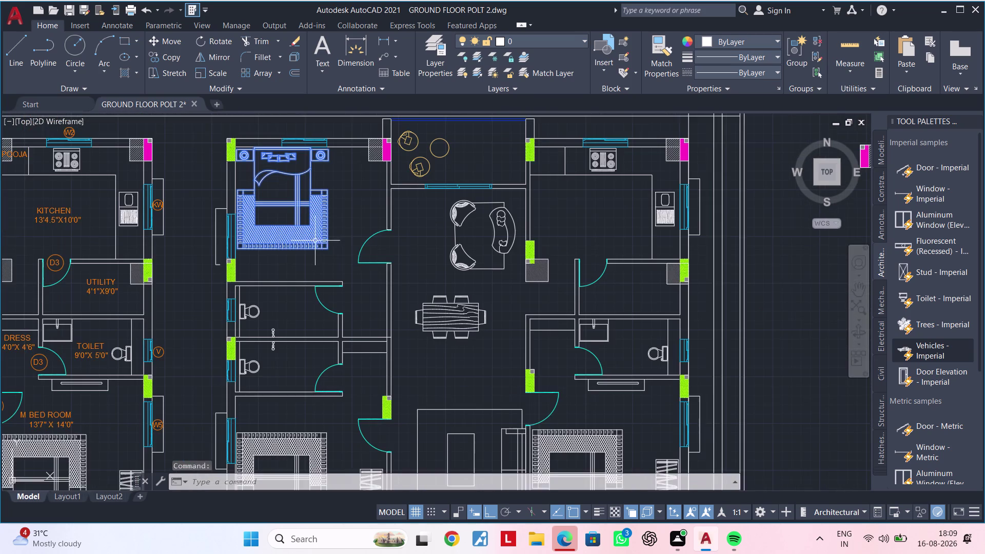
Copy the bed to an empty area outside the plan.
middle_drag(326, 239, 299, 277)
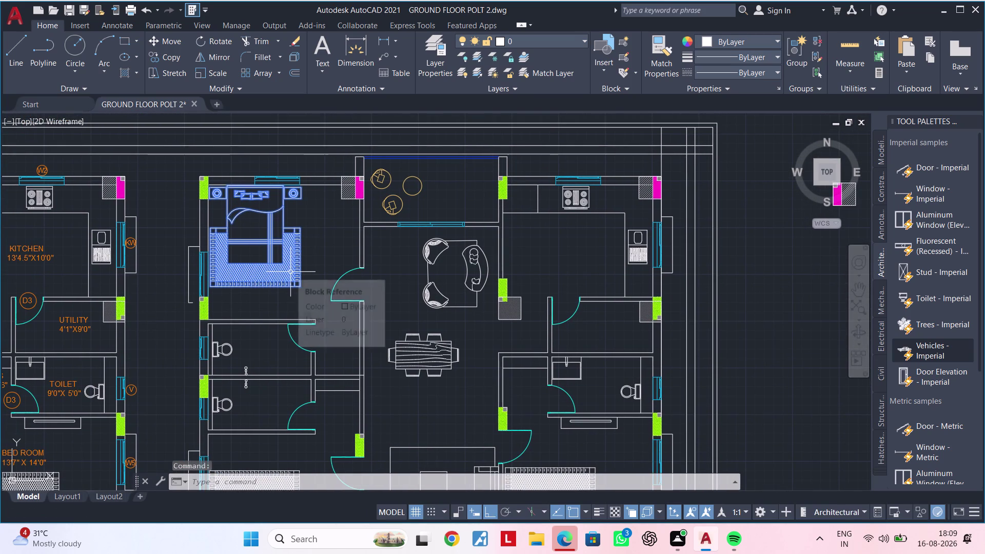
text(C)
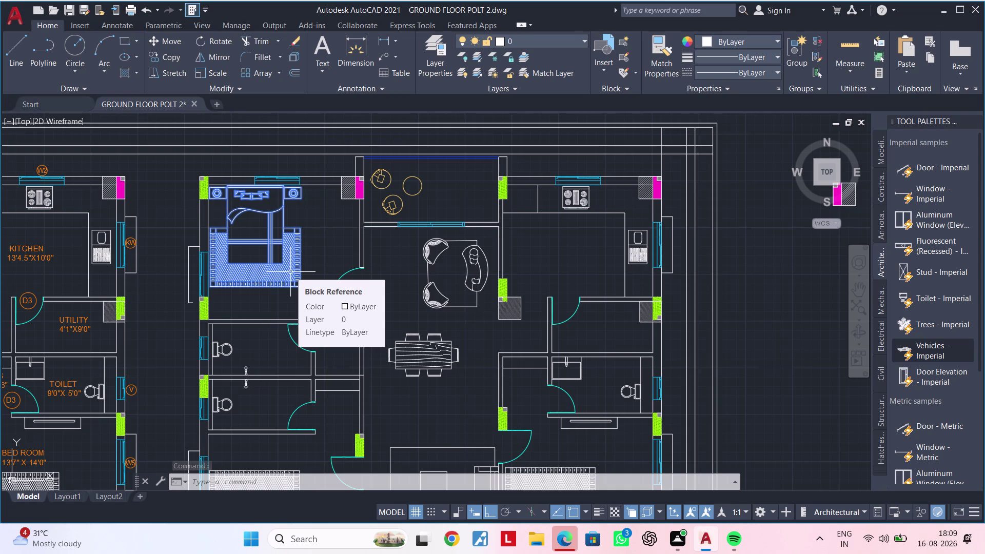
text(O)
key(space)
drag(242, 269, 259, 270)
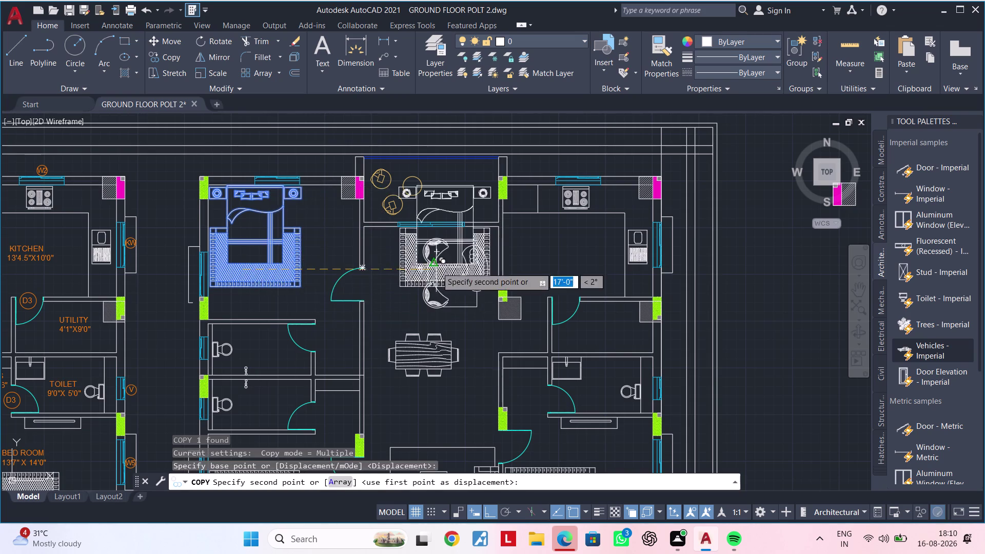
scroll(down, 3)
middle_drag(459, 279, 337, 281)
click(529, 277)
key(Escape)
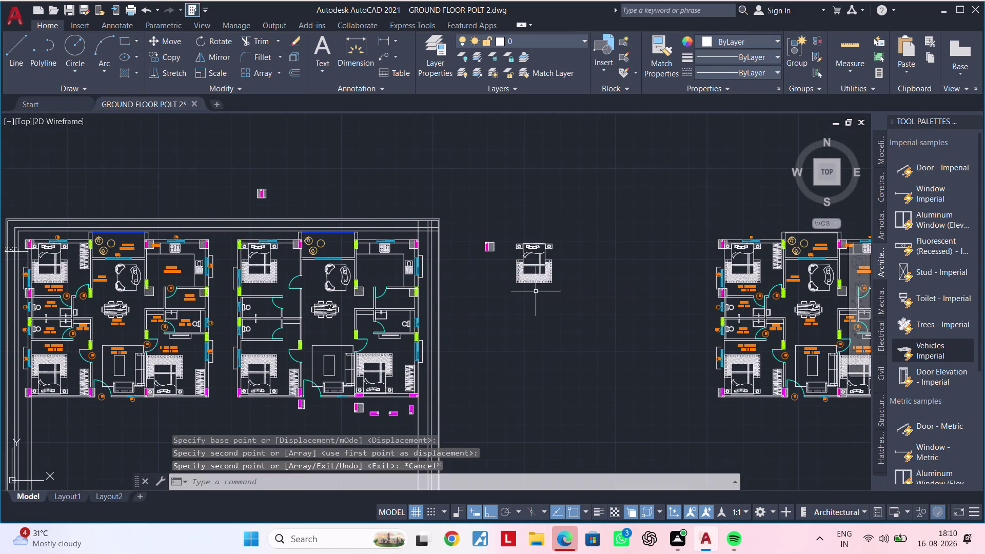
Delete the original bed and pan to the copy.
click(272, 275)
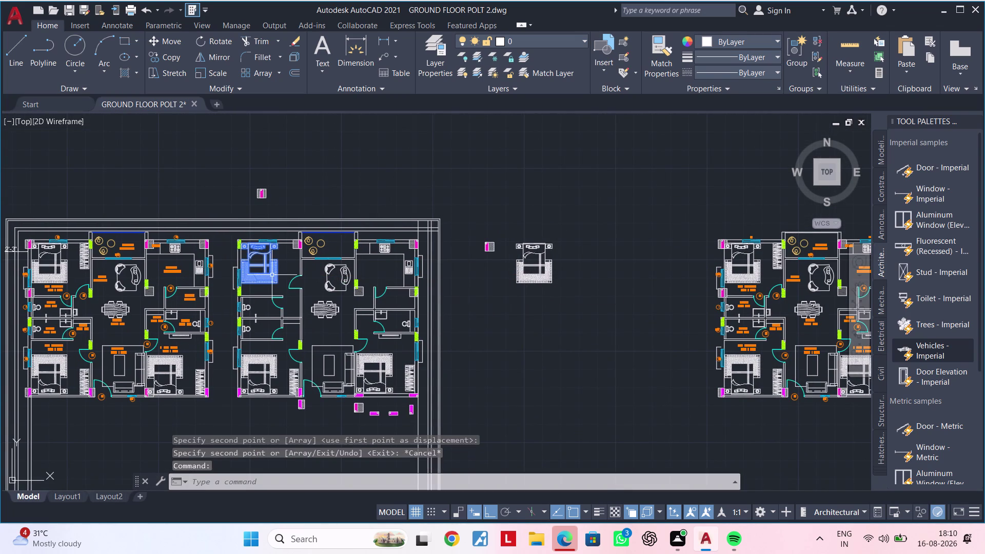
key(Delete)
scroll(up, 3)
middle_drag(296, 273, 172, 284)
scroll(down, 3)
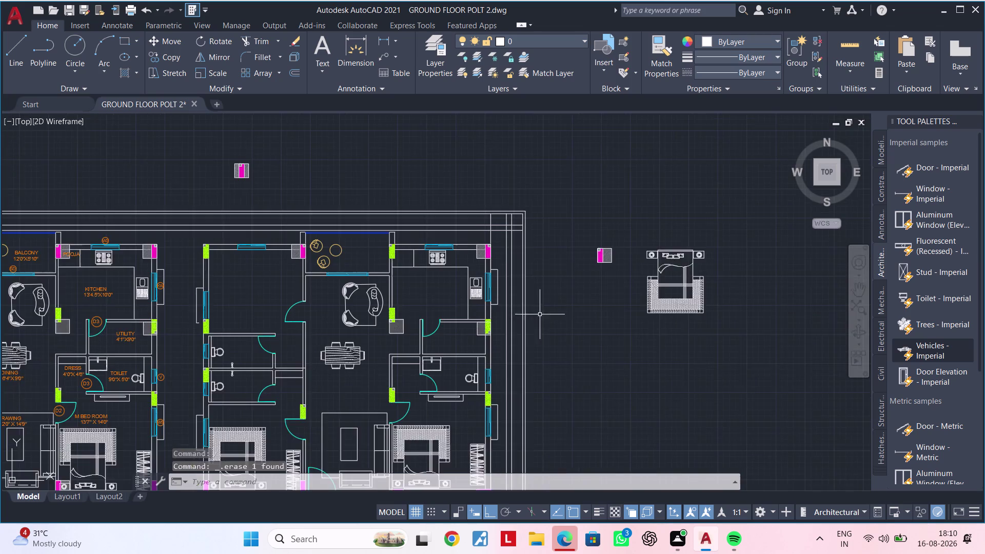
middle_drag(545, 315, 412, 310)
Mirror the copied bed about a horizontal line.
click(599, 221)
click(494, 325)
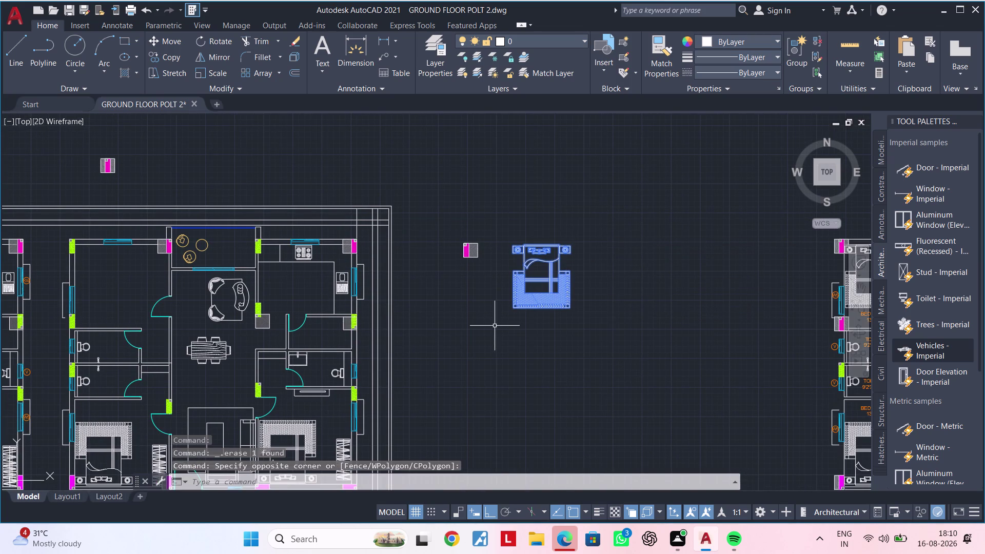
text(MI)
key(space)
click(513, 229)
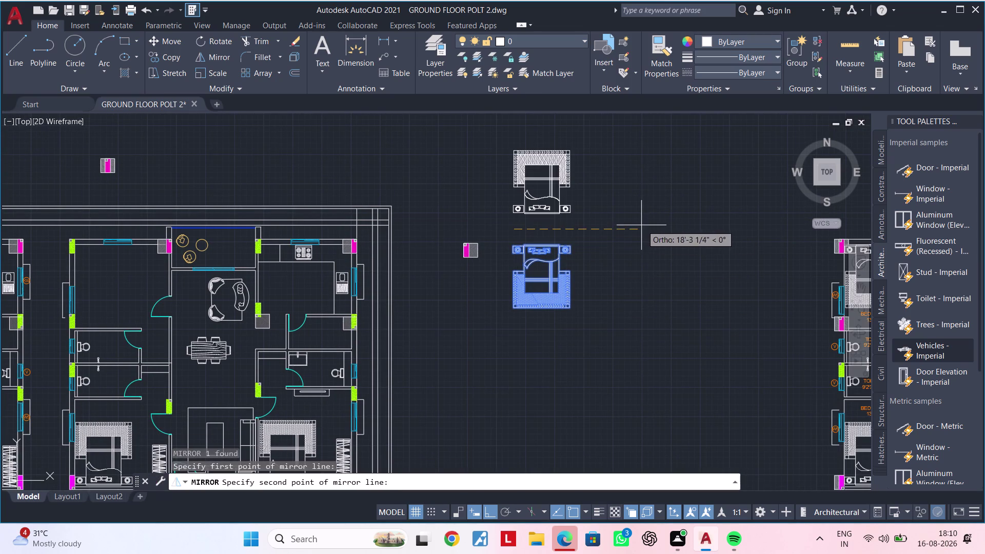
click(641, 225)
drag(676, 257, 641, 225)
middle_drag(607, 233, 612, 278)
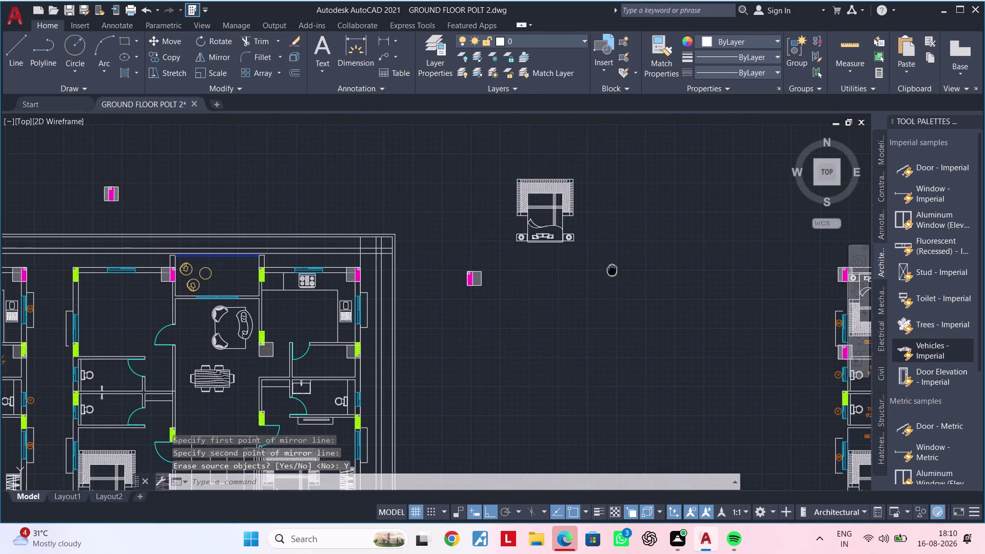
middle_drag(613, 278, 612, 279)
key(Escape)
Move the flipped bed with ortho off into the central bedroom.
drag(608, 167, 601, 180)
click(511, 270)
text(M)
key(space)
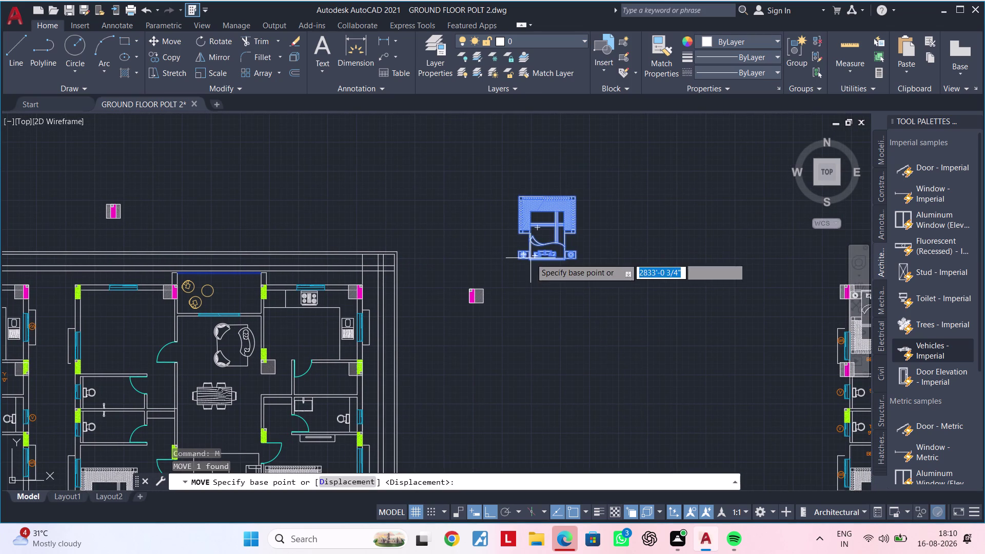
click(547, 260)
middle_drag(459, 320, 635, 270)
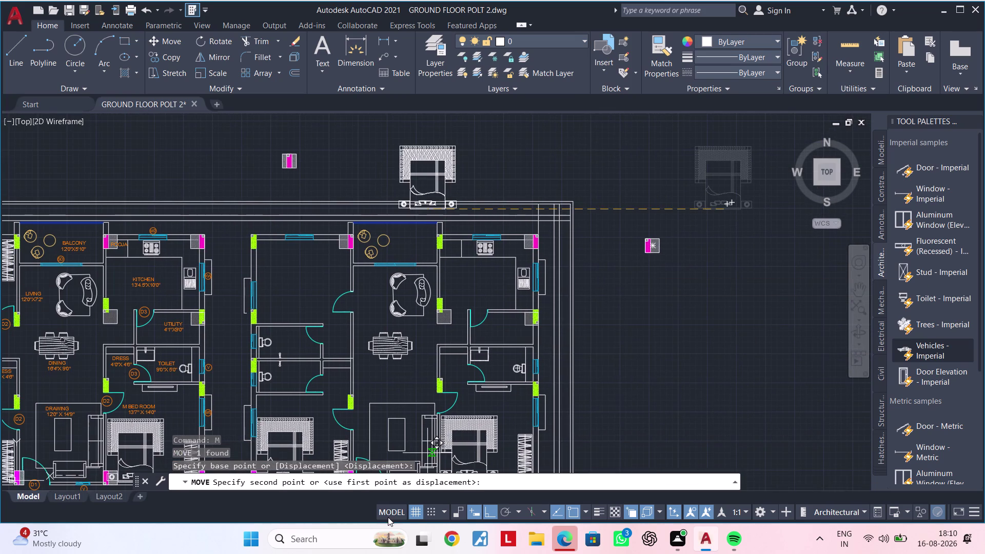
click(494, 512)
scroll(up, 3)
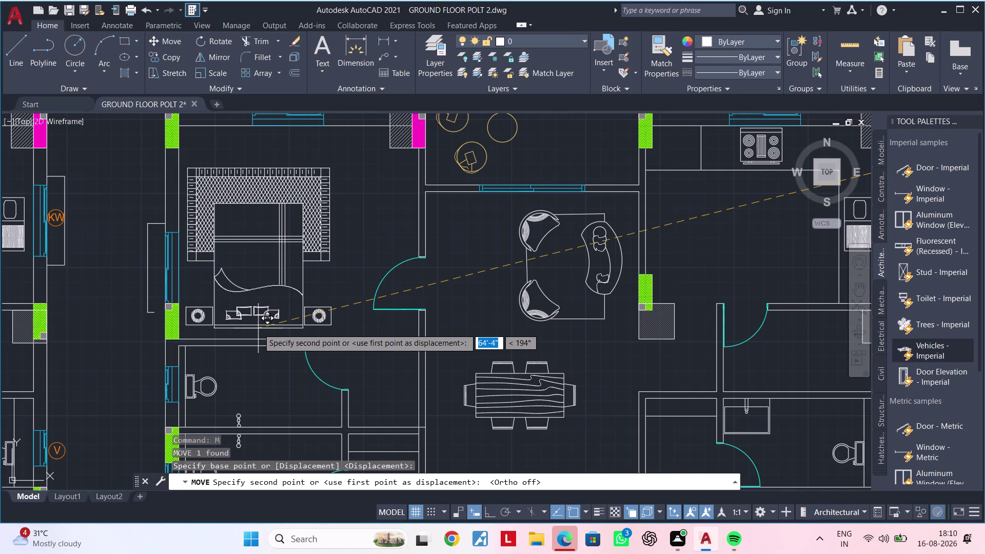
scroll(up, 3)
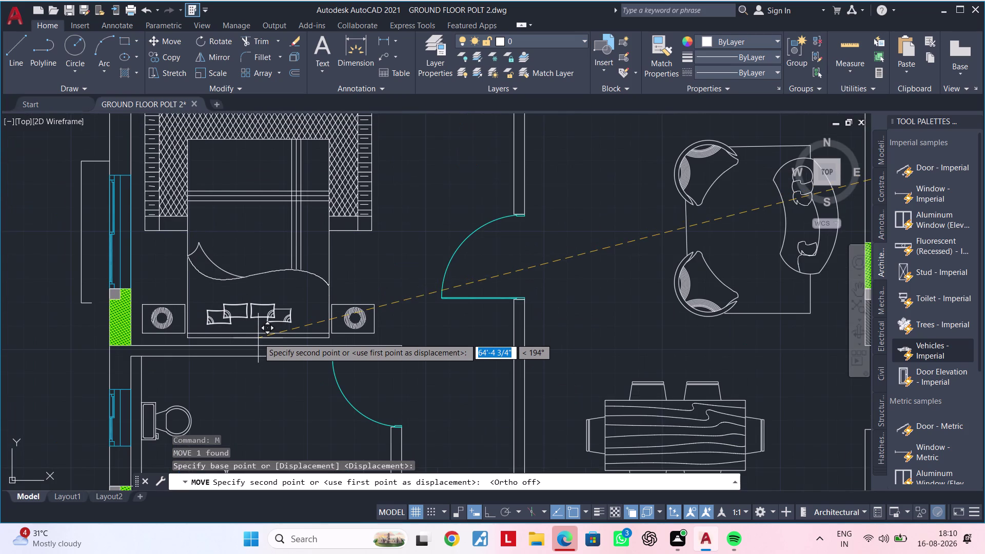
click(258, 339)
scroll(up, 3)
scroll(up, 3)
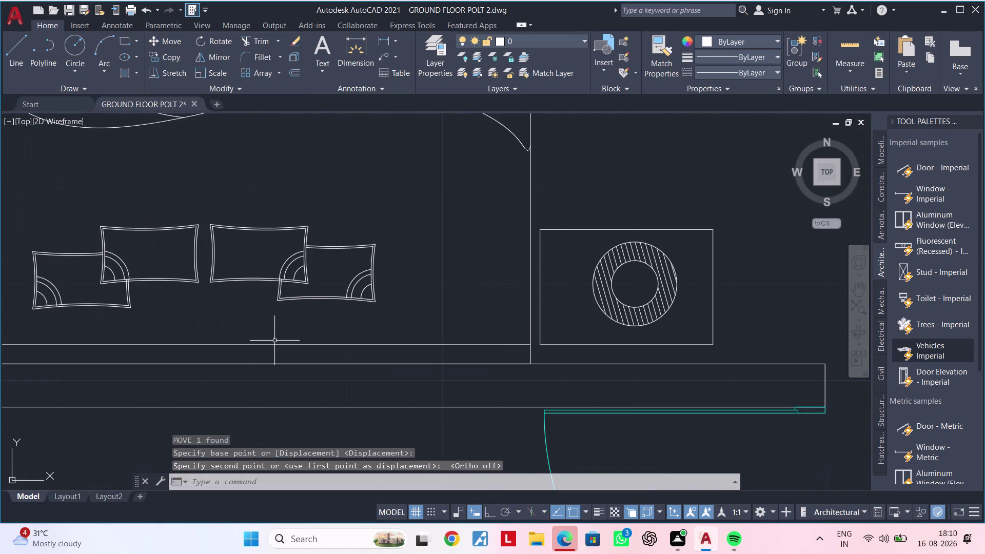
Nudge the bed block with its side tables slightly up against the wall, then review the layout.
click(273, 346)
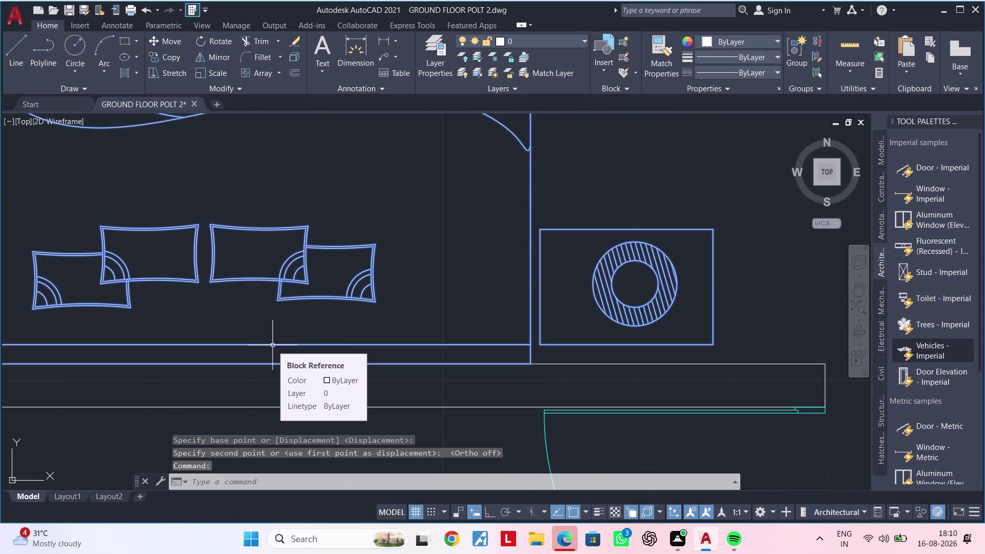
text(M)
key(space)
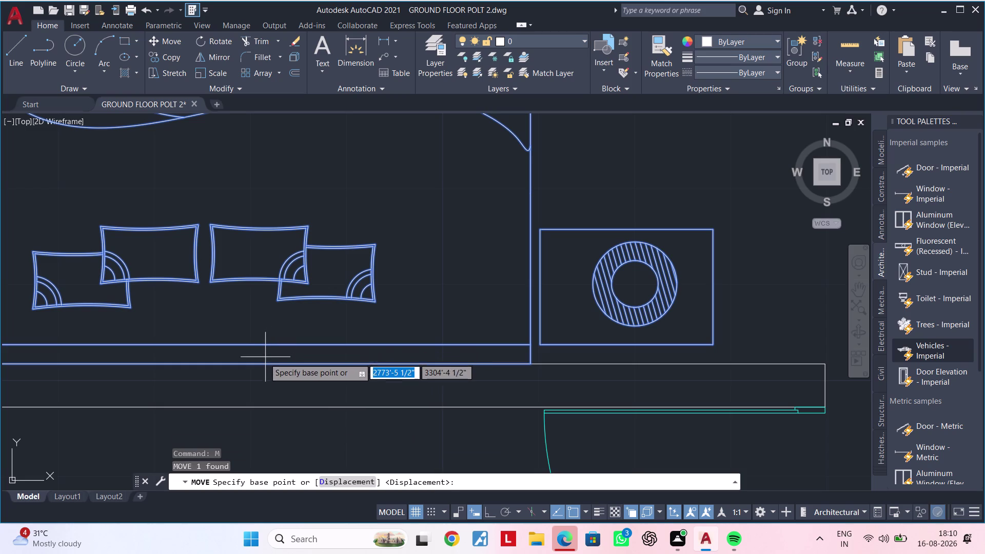
click(262, 366)
click(261, 356)
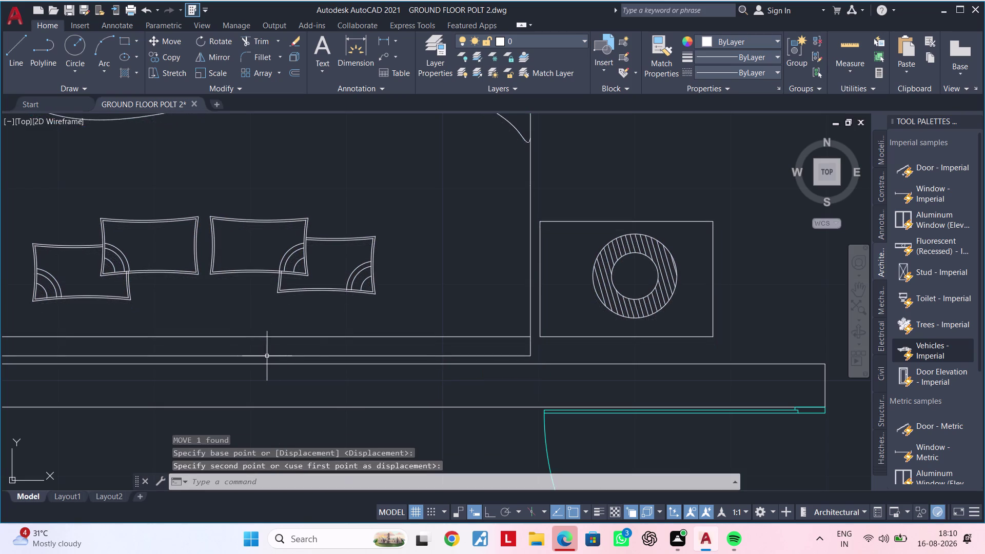
scroll(down, 3)
key(Escape)
key(Escape)
middle_drag(433, 367, 390, 380)
scroll(down, 3)
middle_drag(425, 375, 406, 345)
key(Escape)
key(Escape)
key(Escape)
key(Escape)
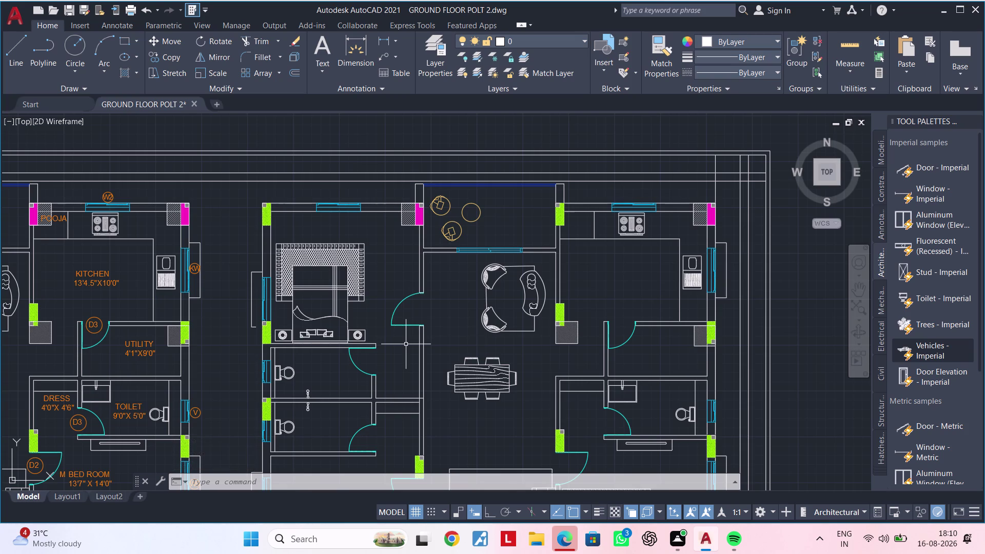
Window-select the magenta hatched column and start COPY from its corner base point.
scroll(up, 3)
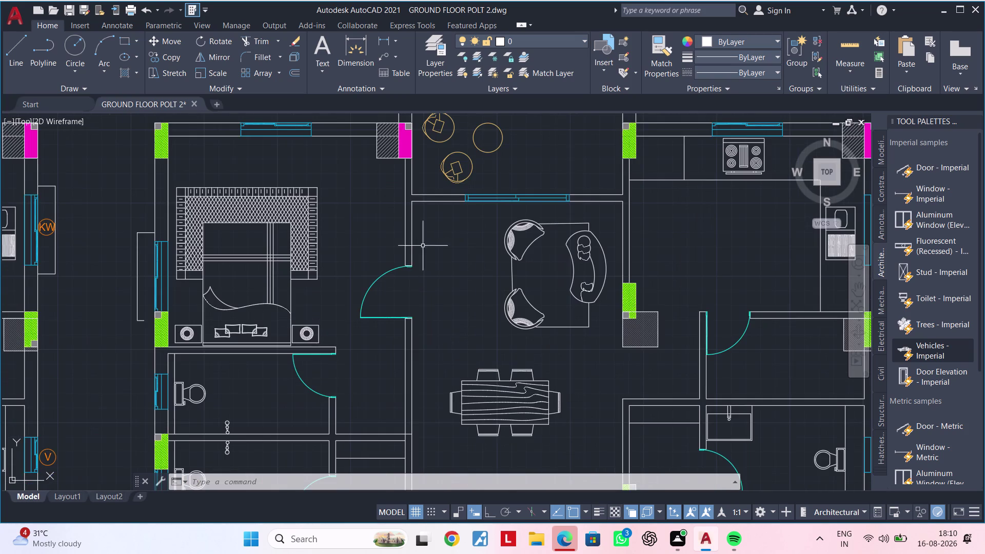
middle_drag(429, 255, 429, 344)
scroll(up, 3)
click(355, 190)
click(428, 275)
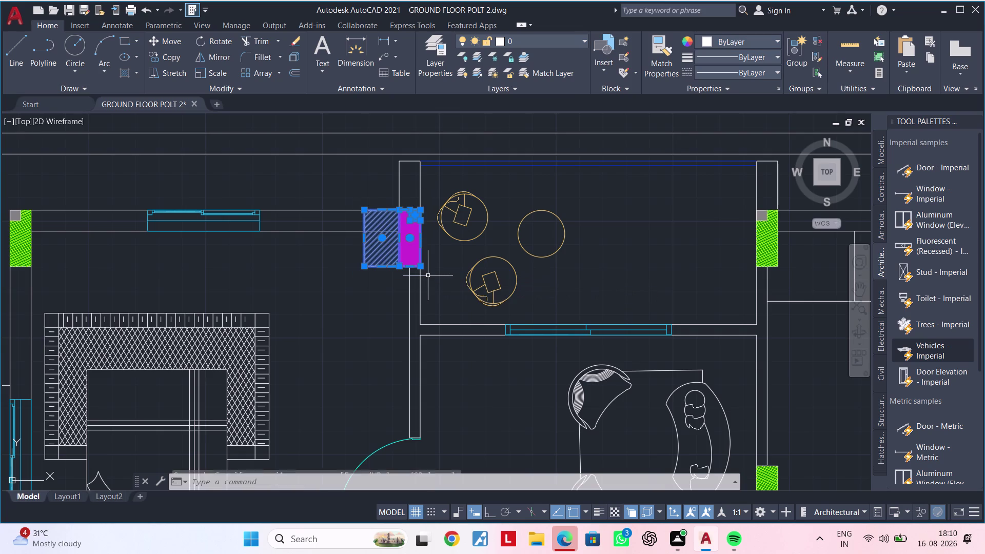
text(CO)
key(space)
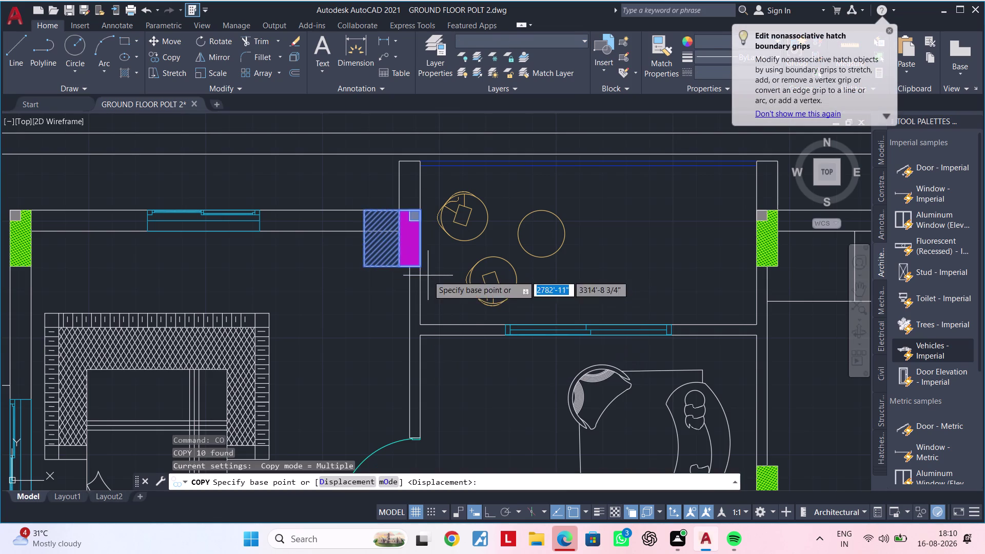
click(423, 211)
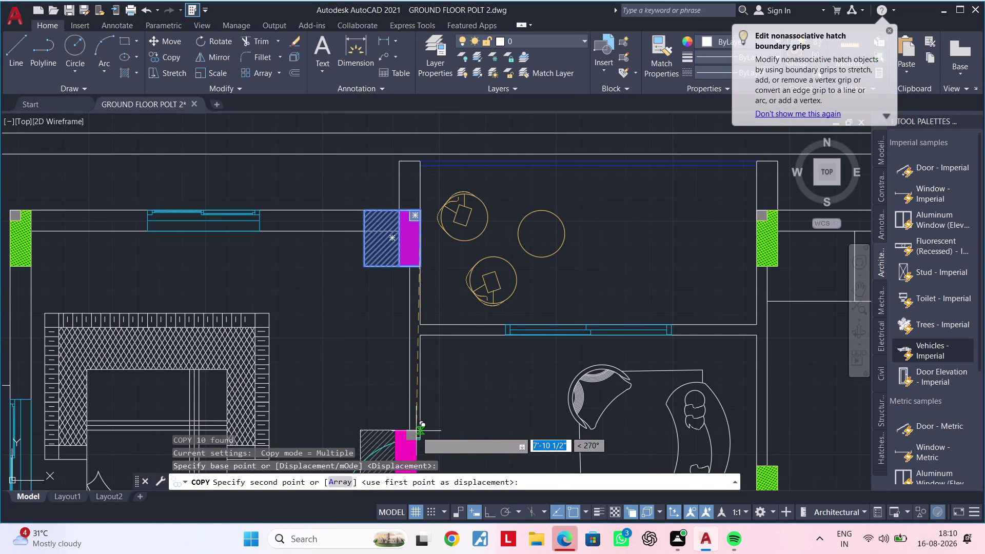
Place a column copy at the bedroom doorway wall end, then end the copy.
scroll(up, 3)
middle_drag(423, 447, 431, 362)
scroll(down, 3)
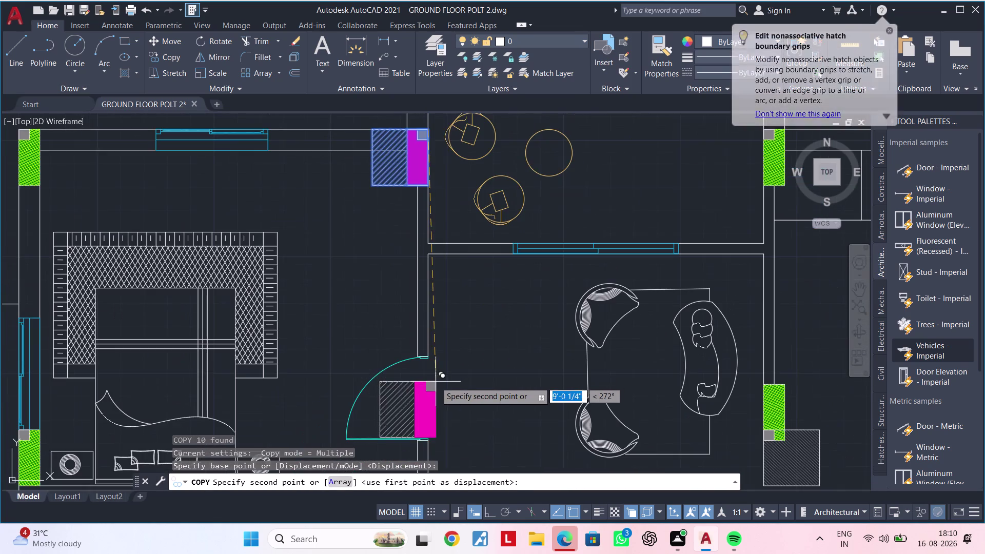
middle_drag(435, 382, 433, 298)
scroll(up, 3)
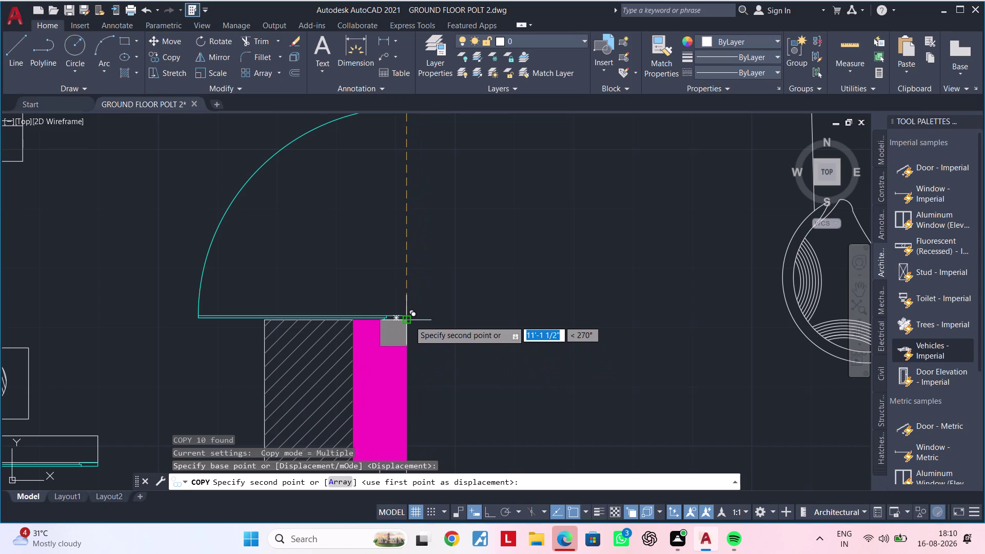
click(410, 320)
scroll(down, 3)
middle_drag(439, 395, 441, 310)
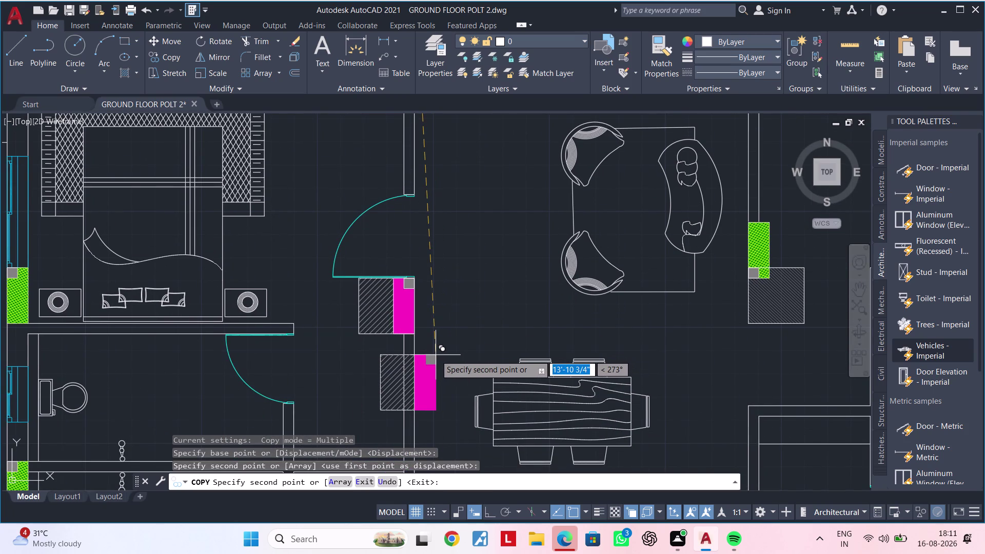
scroll(down, 3)
middle_drag(435, 355, 439, 188)
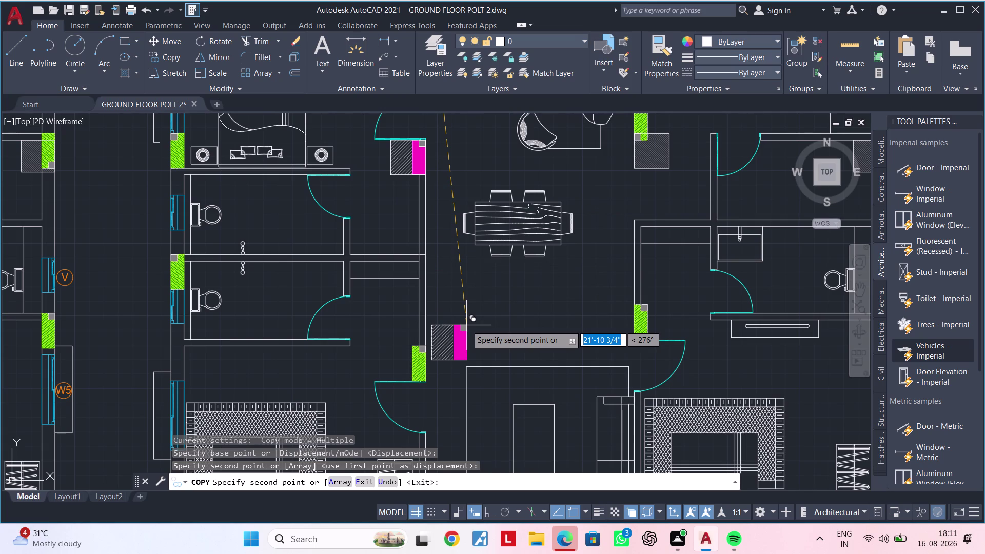
middle_drag(469, 332, 460, 166)
middle_drag(461, 274, 453, 170)
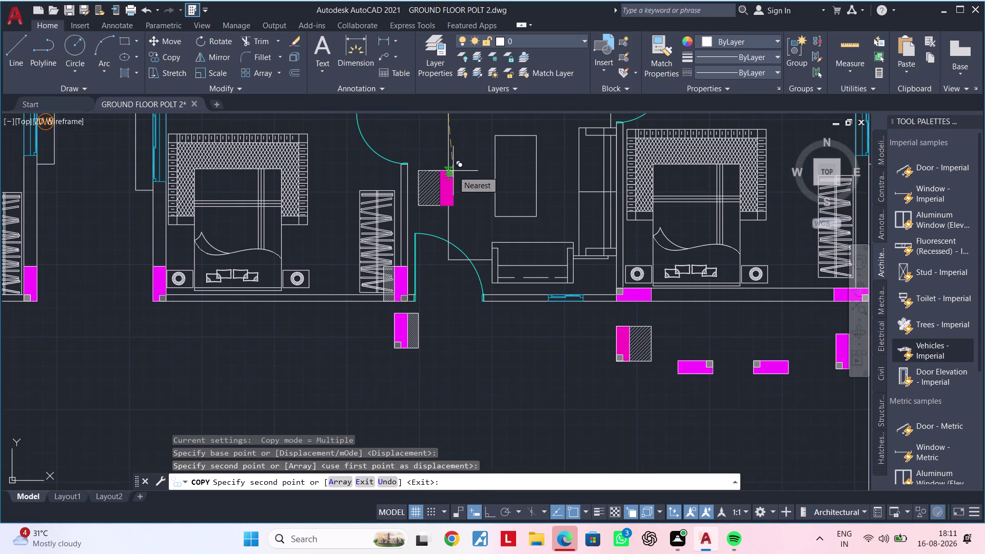
scroll(down, 3)
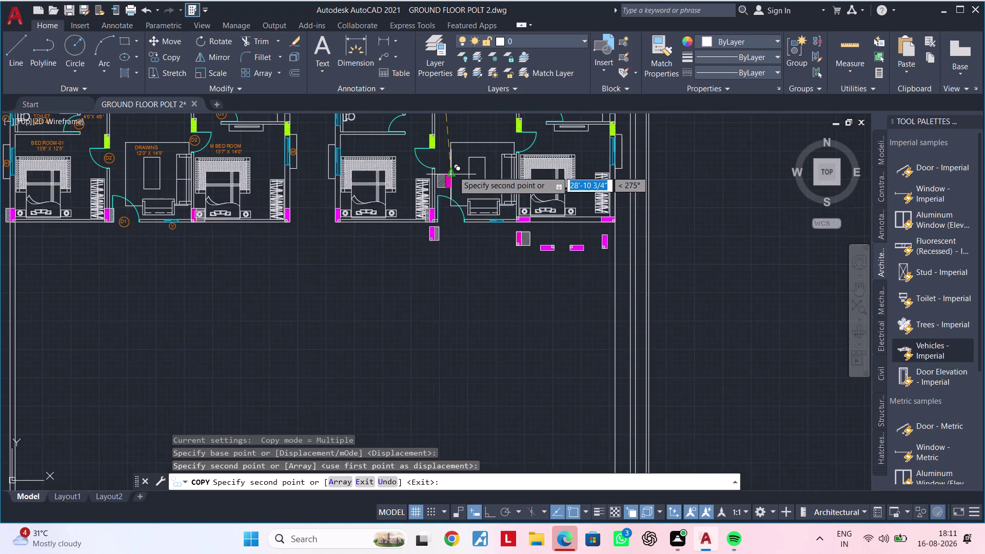
middle_drag(453, 171, 381, 345)
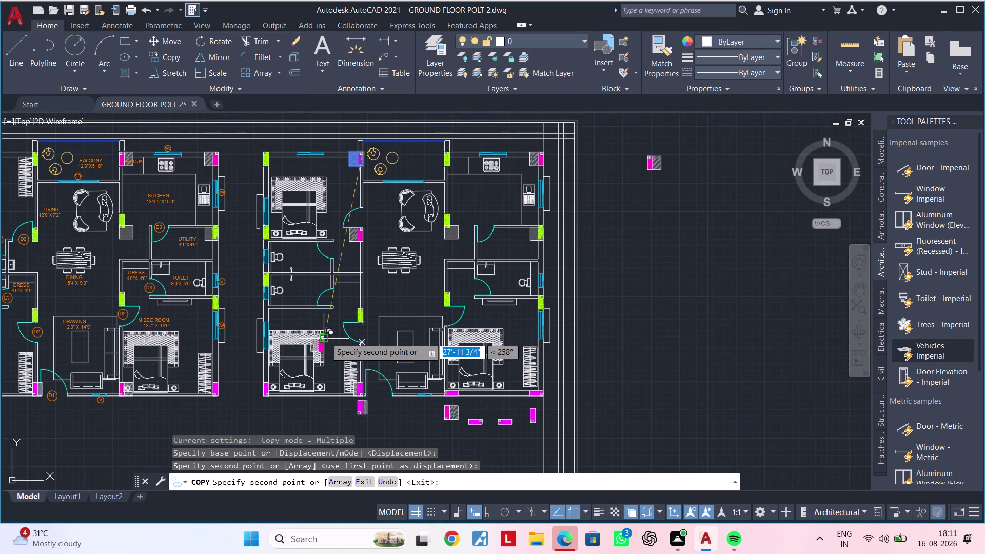
key(Escape)
key(Escape)
Move the green column between the toilets down to the partition wall's end.
scroll(up, 3)
middle_drag(292, 321, 305, 315)
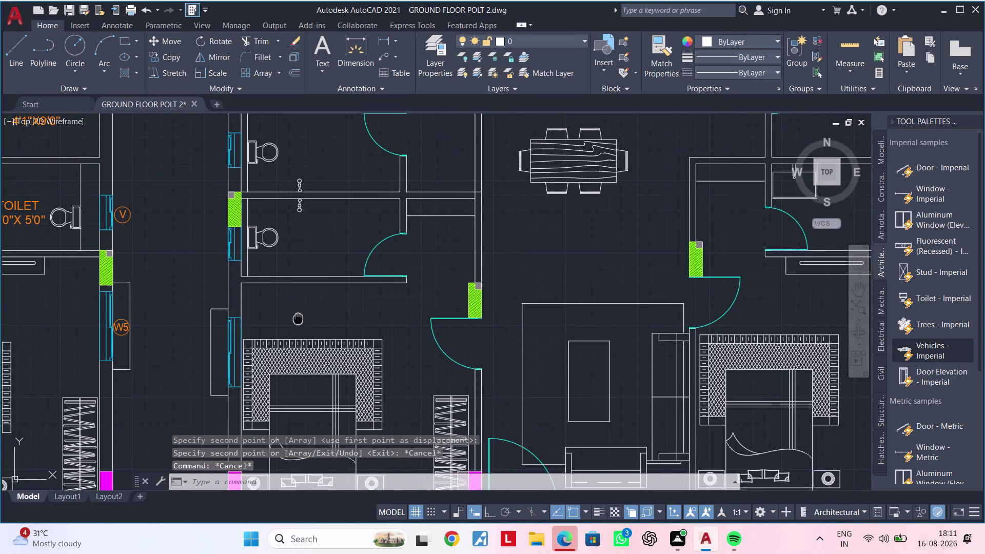
middle_drag(305, 315, 318, 309)
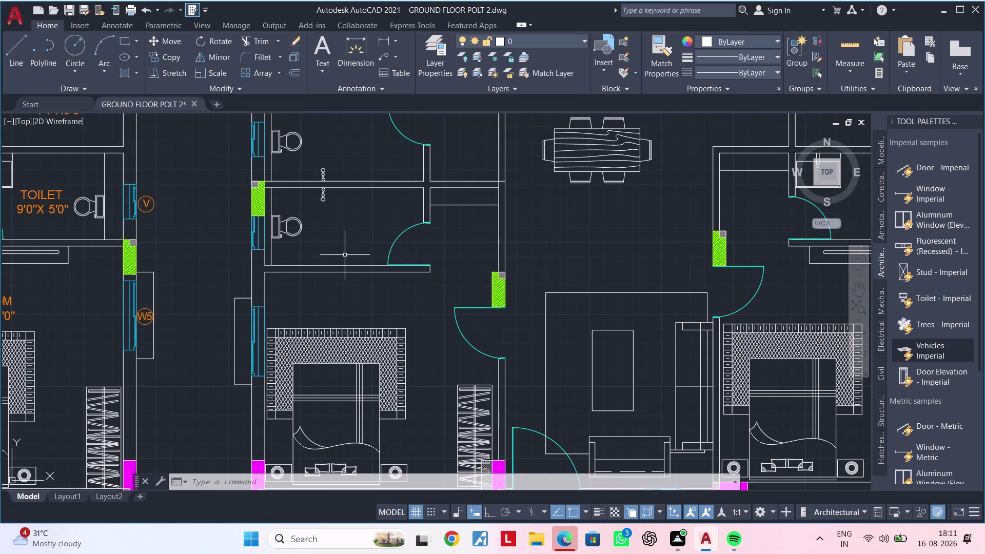
middle_drag(344, 245, 336, 288)
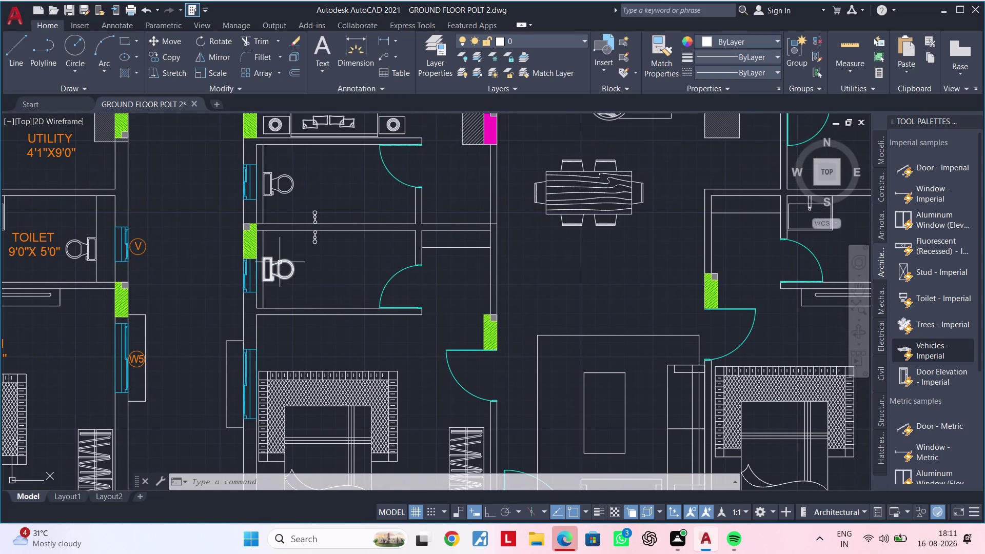
scroll(up, 3)
click(232, 211)
click(286, 284)
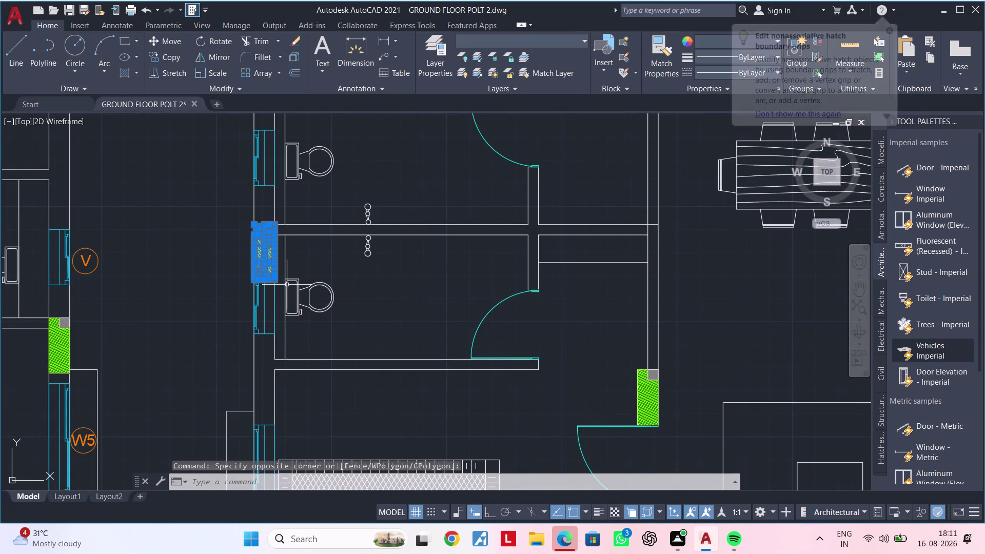
text(M)
key(space)
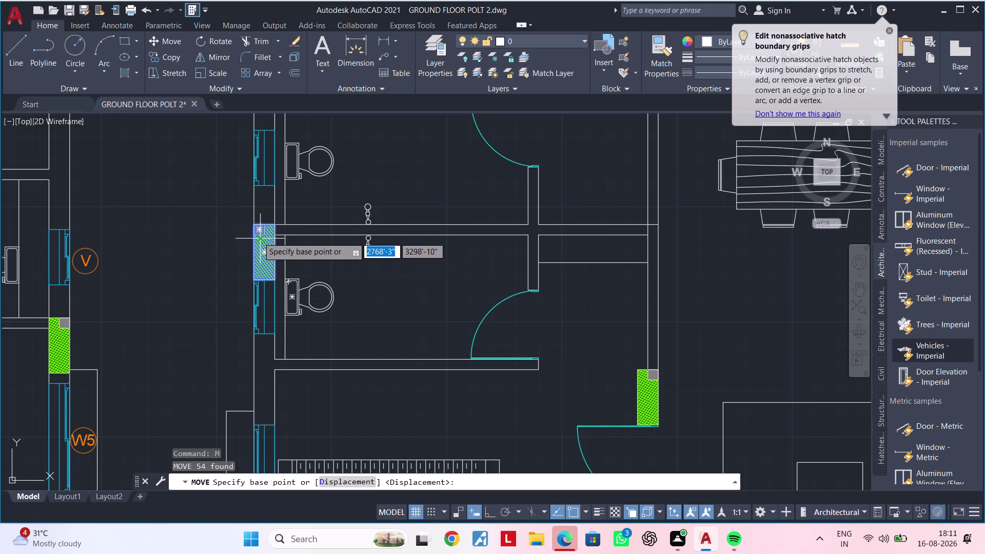
click(253, 223)
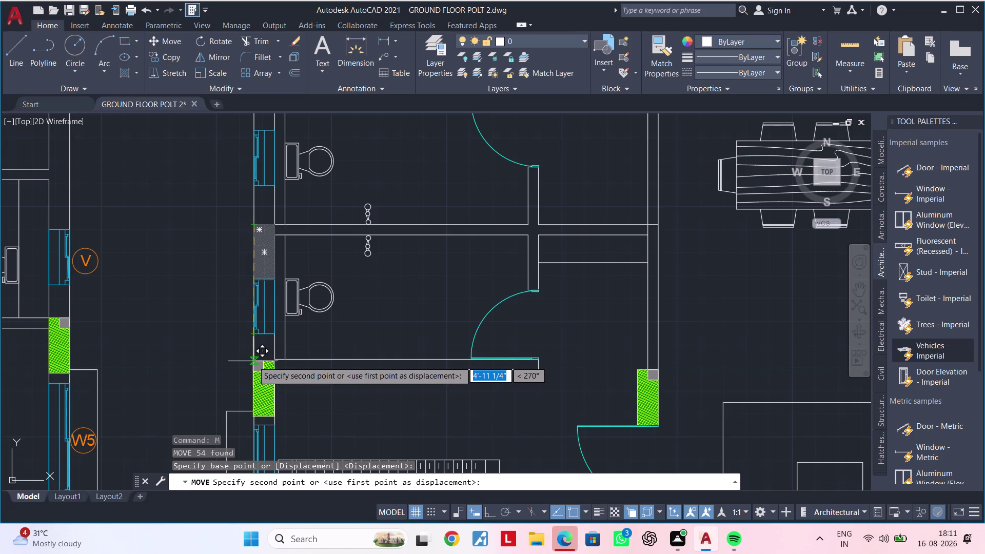
scroll(up, 3)
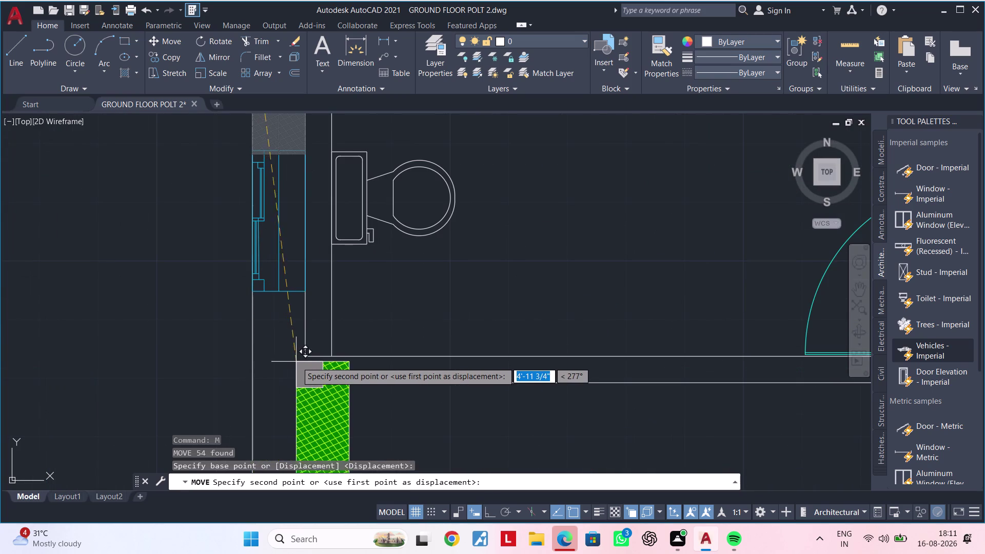
click(305, 358)
Shift the green column left into the outer wall.
middle_drag(343, 377, 278, 285)
scroll(down, 3)
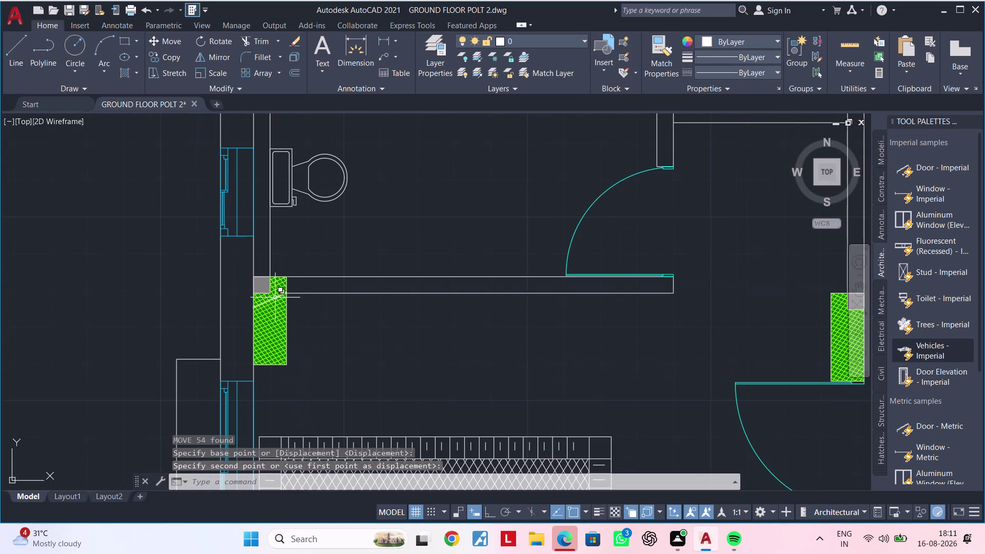
click(245, 264)
click(325, 375)
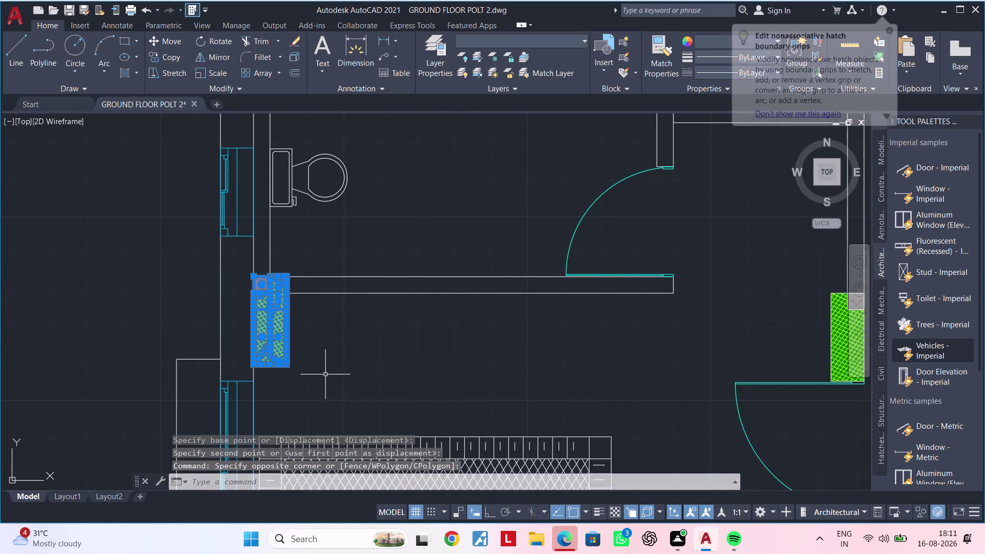
text(M)
key(space)
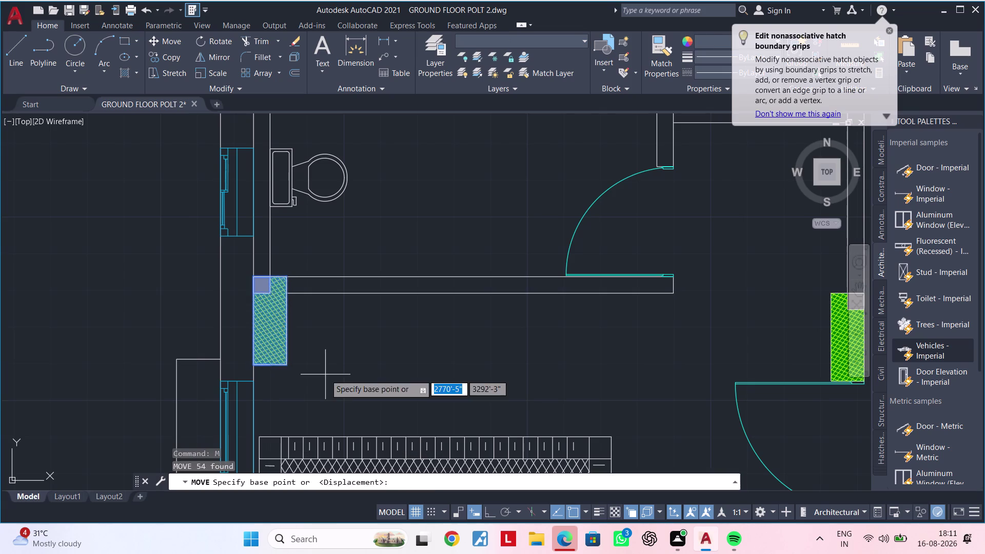
click(251, 277)
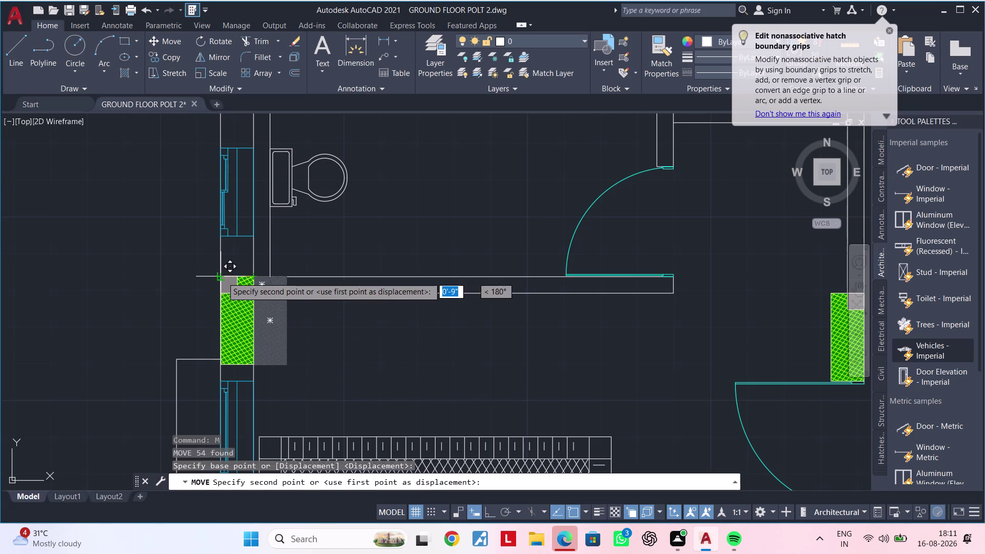
click(222, 277)
scroll(down, 3)
middle_drag(262, 314, 243, 233)
middle_drag(251, 251, 251, 229)
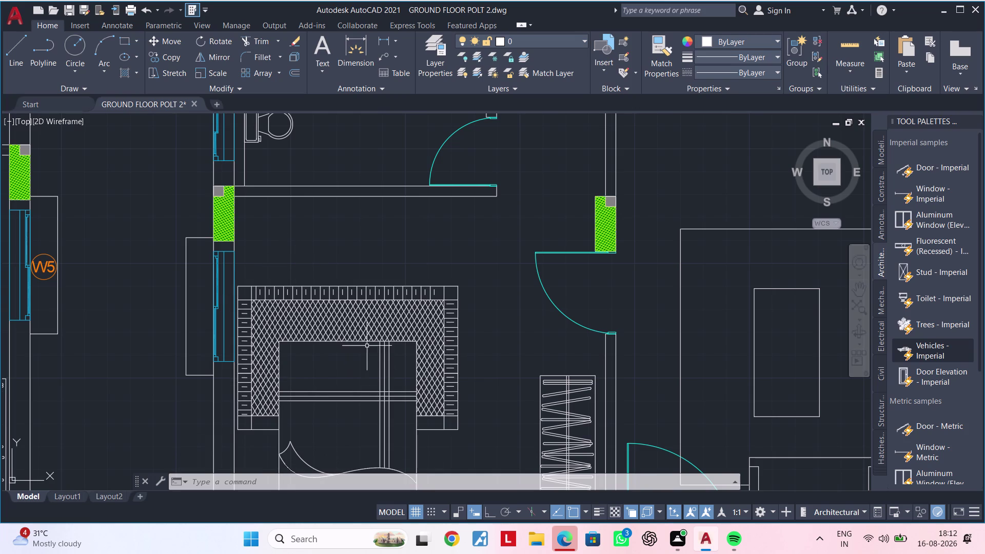
middle_drag(339, 263, 357, 176)
scroll(down, 3)
middle_drag(341, 343, 390, 306)
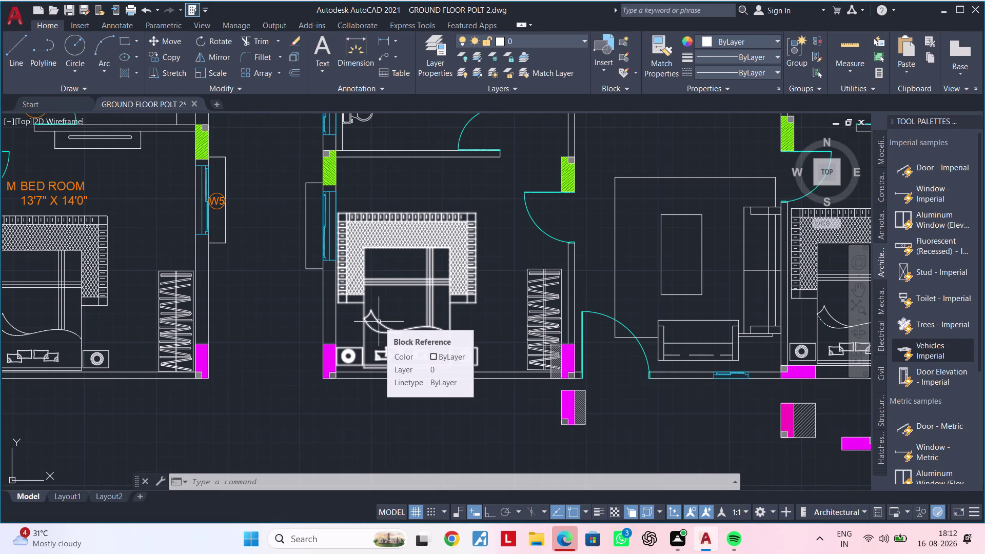
middle_drag(295, 348, 258, 420)
scroll(down, 3)
middle_drag(263, 402, 213, 462)
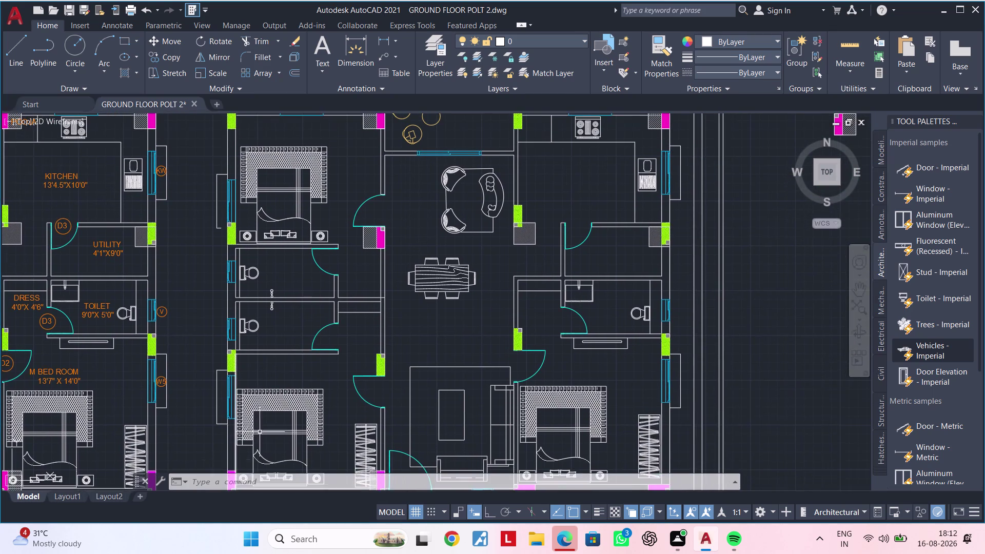
middle_drag(268, 388, 240, 472)
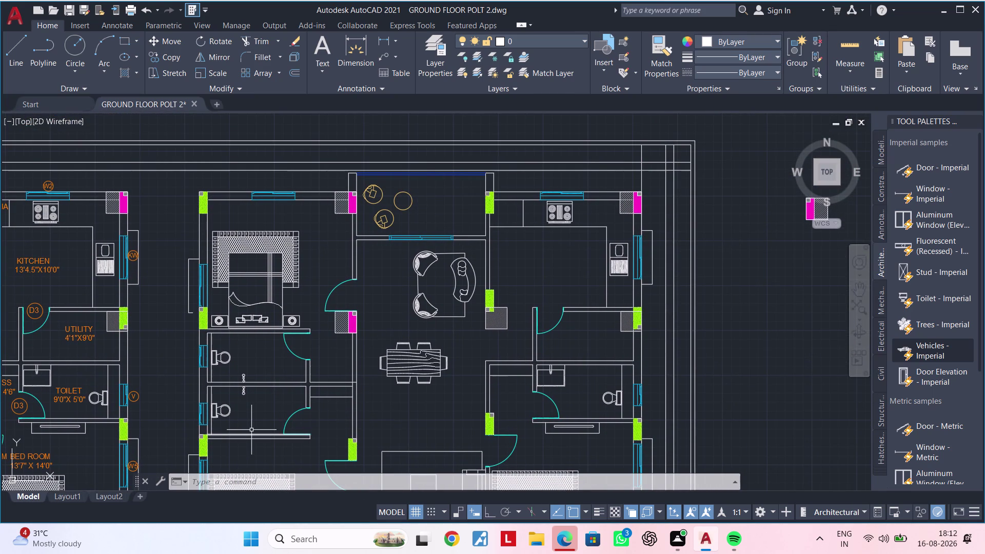
middle_drag(419, 425, 382, 344)
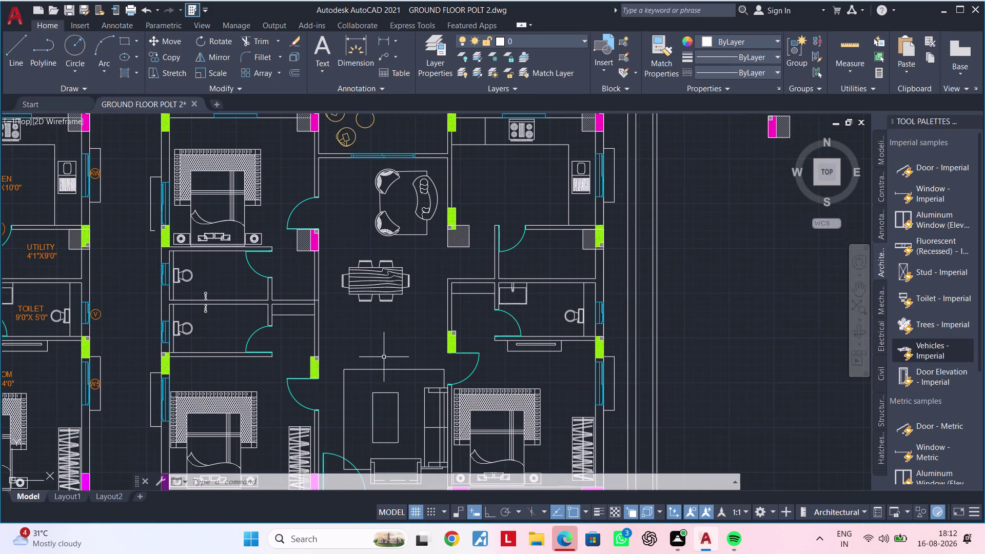
scroll(down, 3)
middle_drag(380, 359, 353, 373)
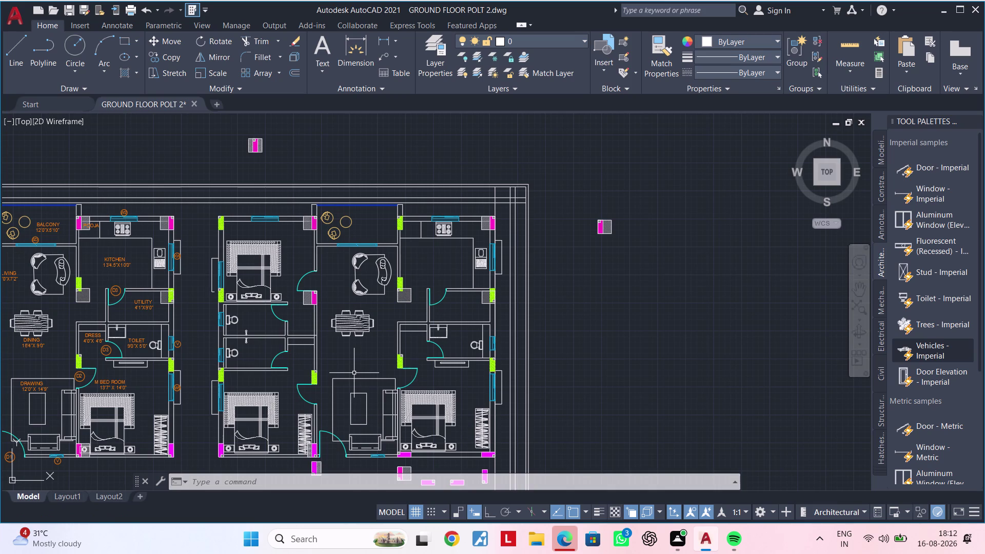
scroll(up, 3)
middle_drag(405, 427, 371, 337)
scroll(up, 3)
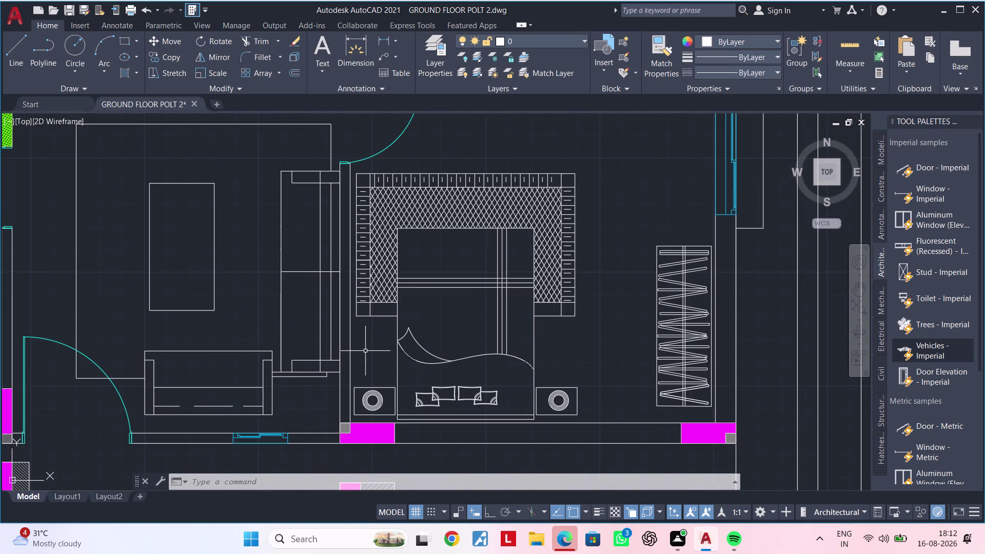
scroll(down, 3)
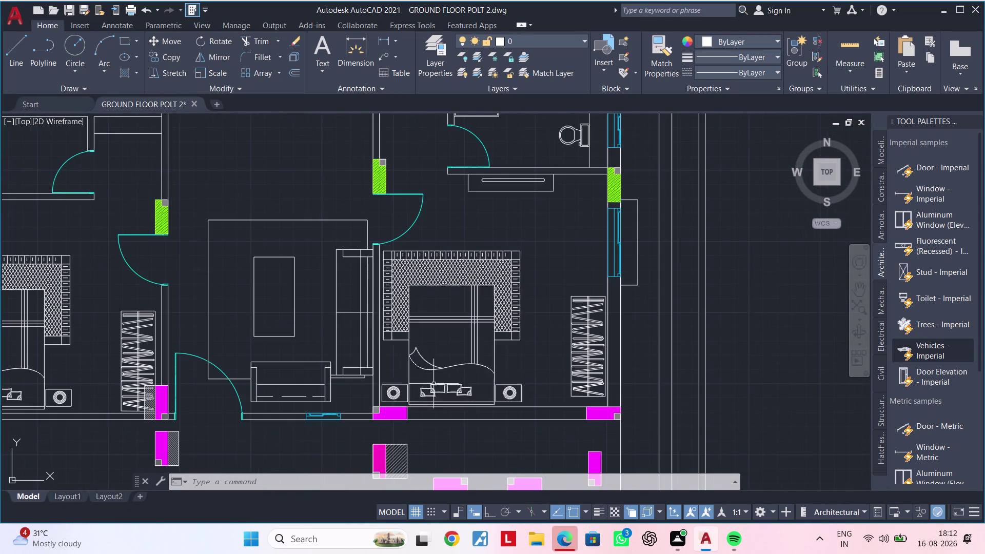
Move the double bed slightly down toward the bedroom's bottom wall.
click(448, 389)
text(M)
key(space)
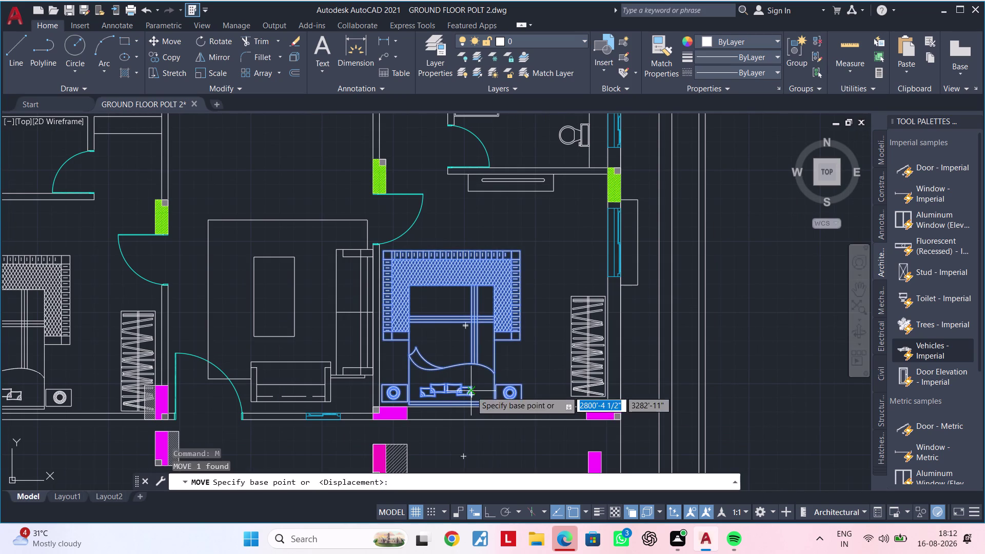
click(465, 398)
click(485, 397)
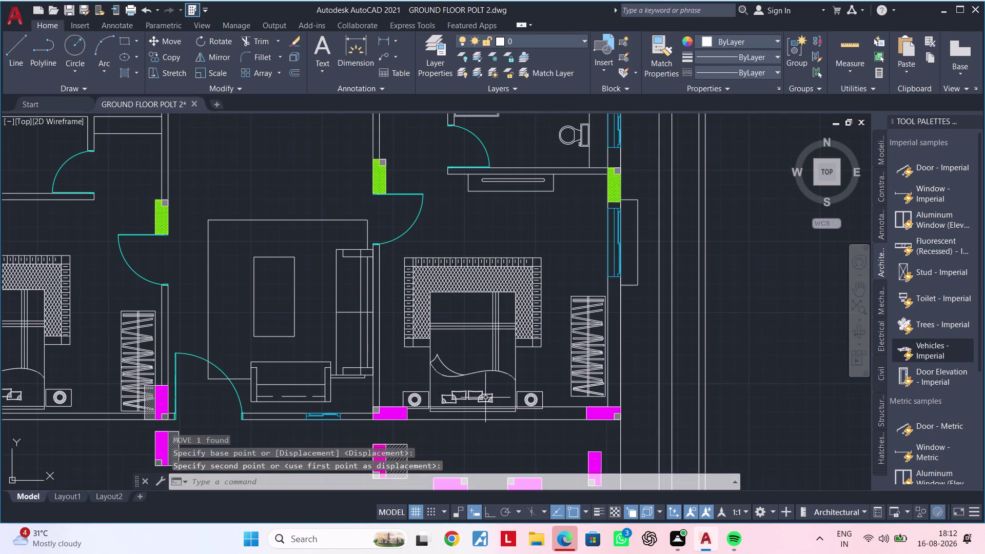
Start a second move of the bed, then cancel it with Esc.
scroll(up, 3)
middle_drag(485, 388, 483, 341)
scroll(up, 3)
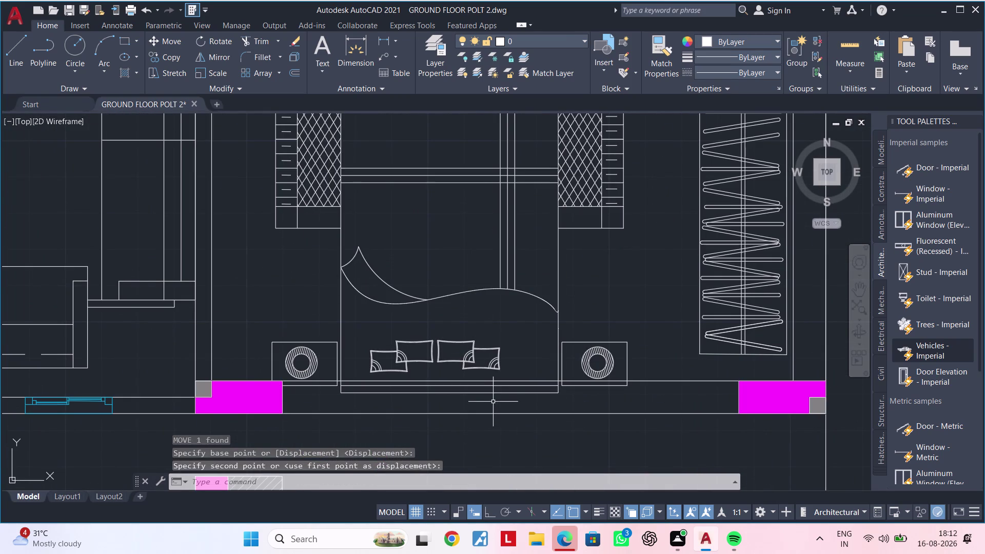
click(494, 392)
text(M)
key(space)
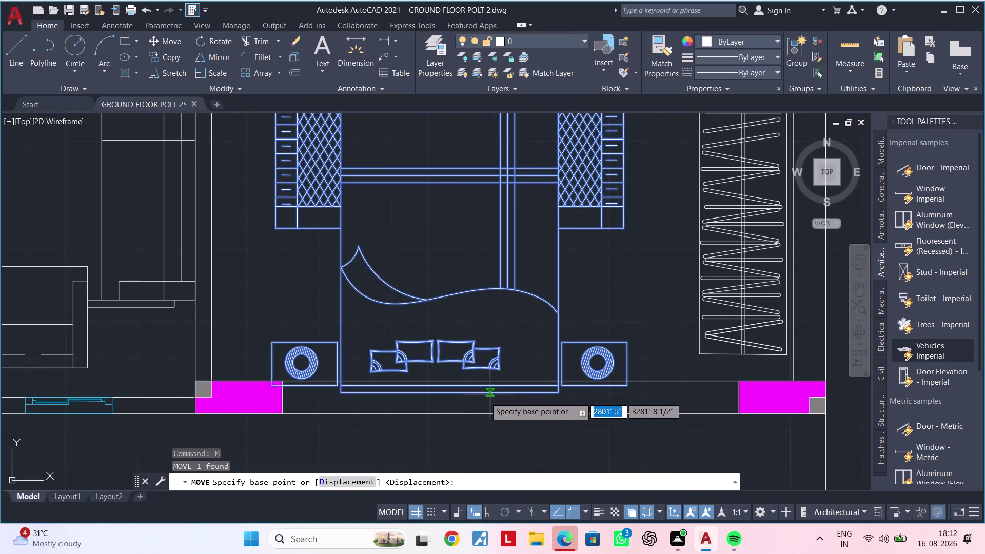
click(471, 395)
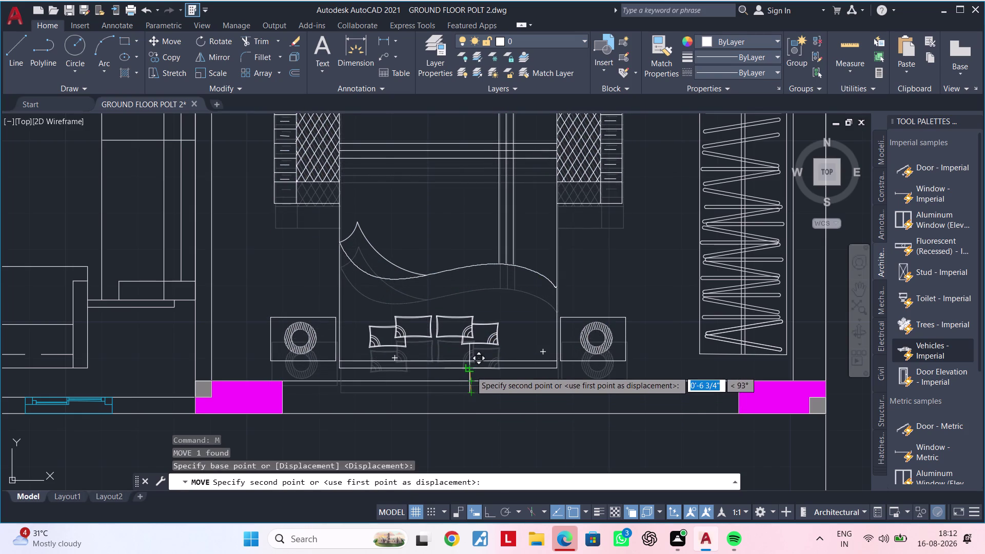
click(471, 370)
scroll(down, 3)
middle_drag(477, 366, 458, 394)
key(Escape)
key(Escape)
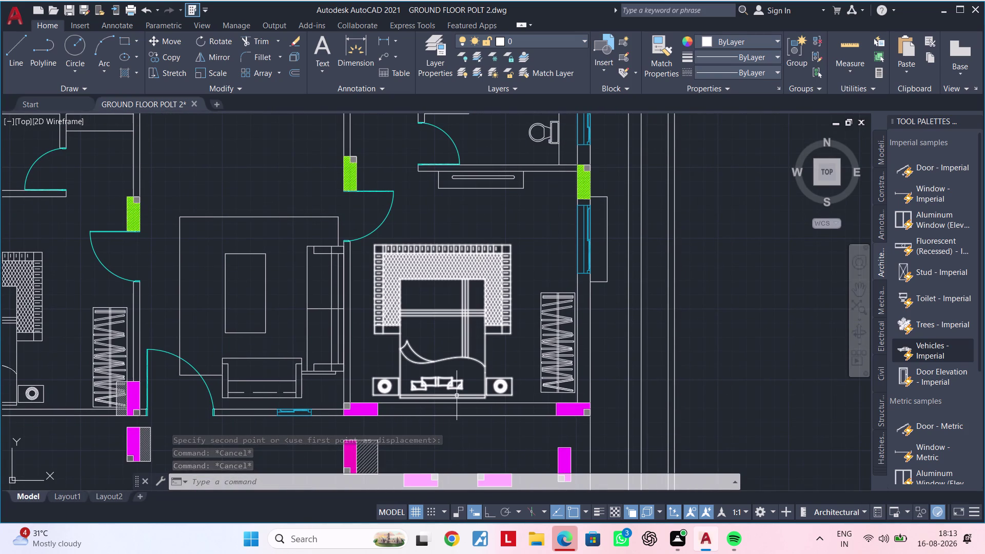
middle_drag(545, 268, 528, 391)
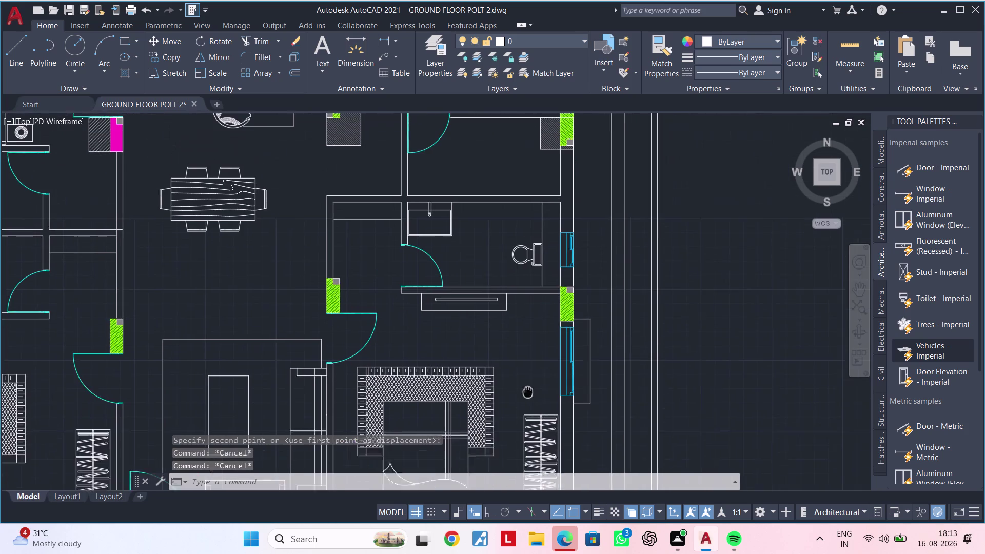
middle_drag(528, 391, 526, 411)
scroll(down, 3)
scroll(up, 3)
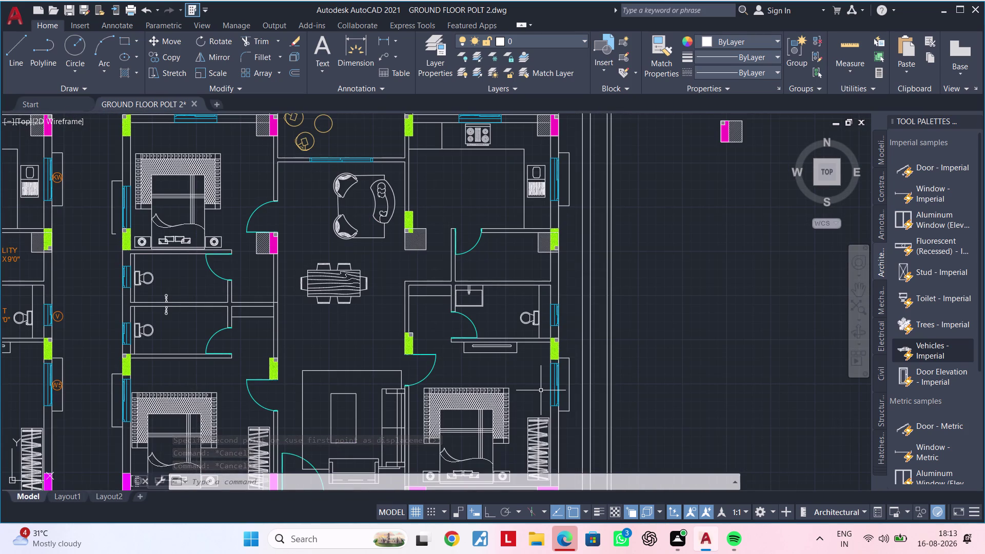
Erase the stray hatched column square in the living area.
middle_drag(544, 389, 578, 423)
scroll(up, 3)
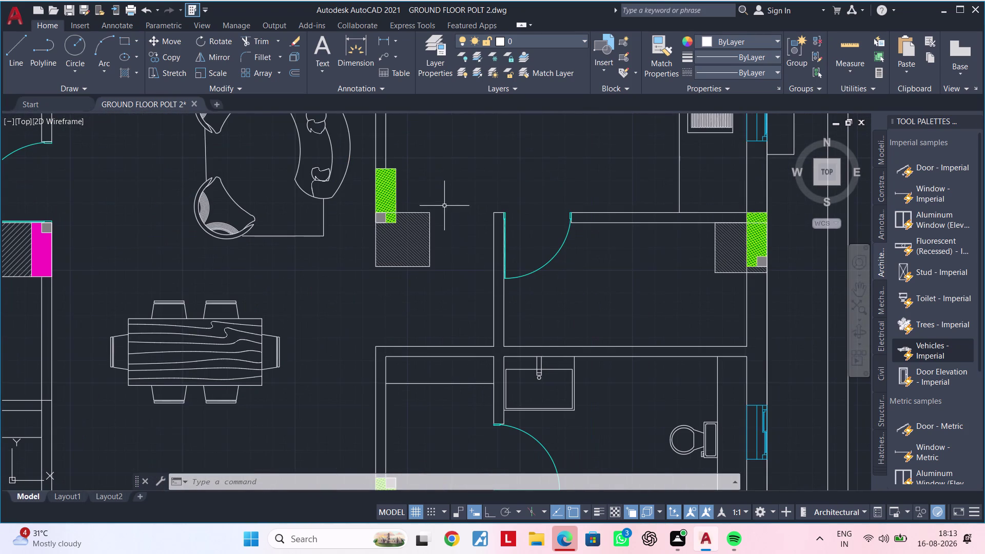
click(444, 205)
click(415, 279)
key(Delete)
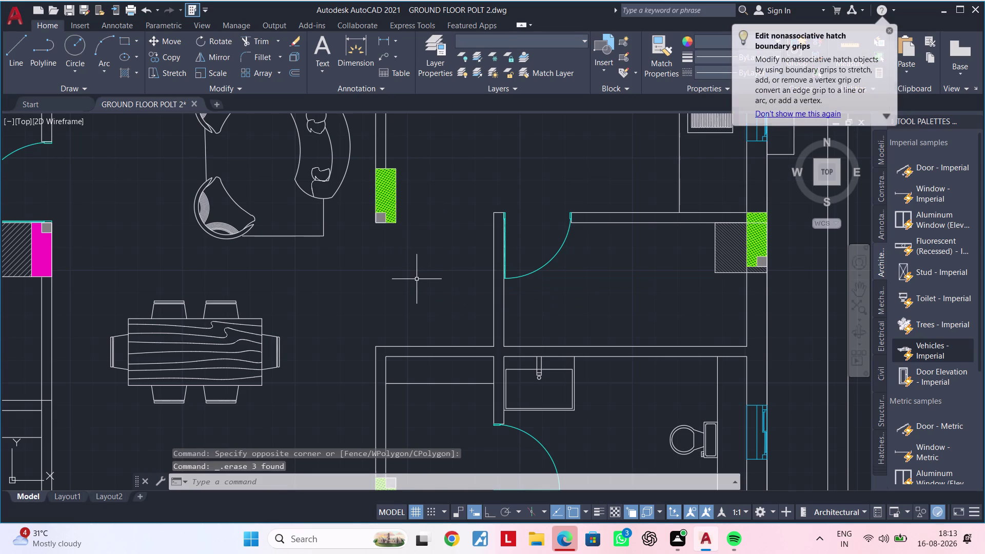
scroll(up, 3)
scroll(down, 3)
middle_drag(403, 263, 402, 278)
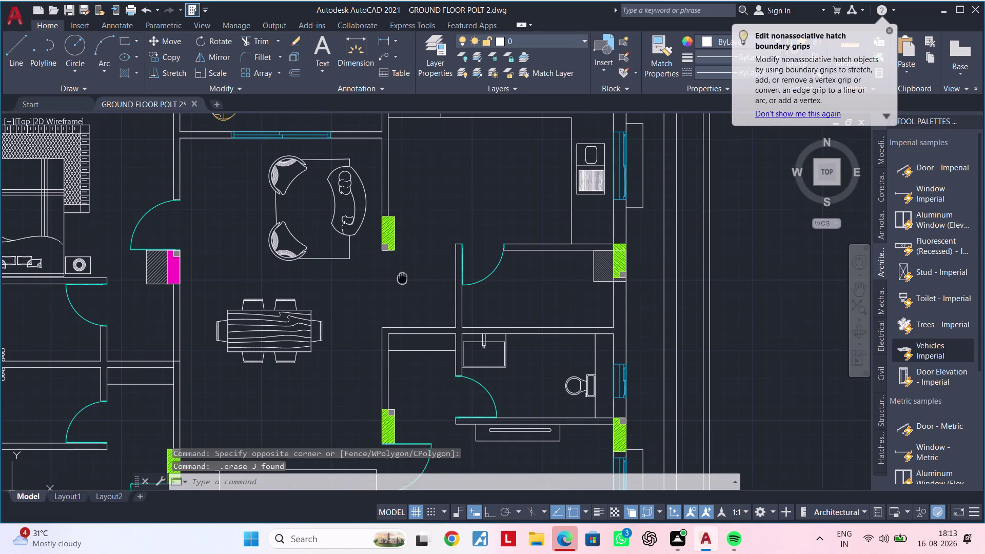
middle_drag(402, 278, 402, 288)
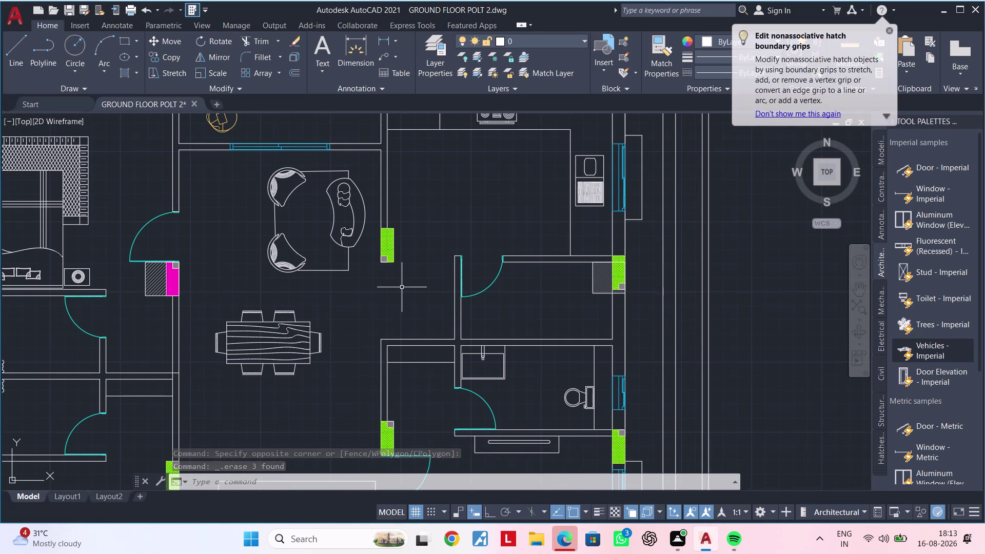
key(Escape)
key(Escape)
Select and erase the stray blocks lying below the plan.
scroll(down, 3)
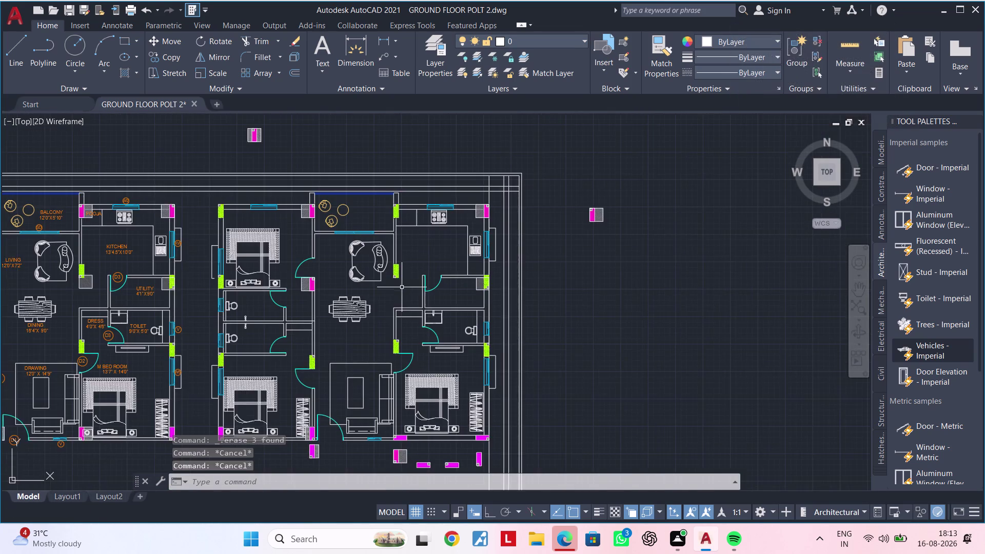
middle_drag(398, 291, 471, 277)
scroll(up, 3)
scroll(down, 3)
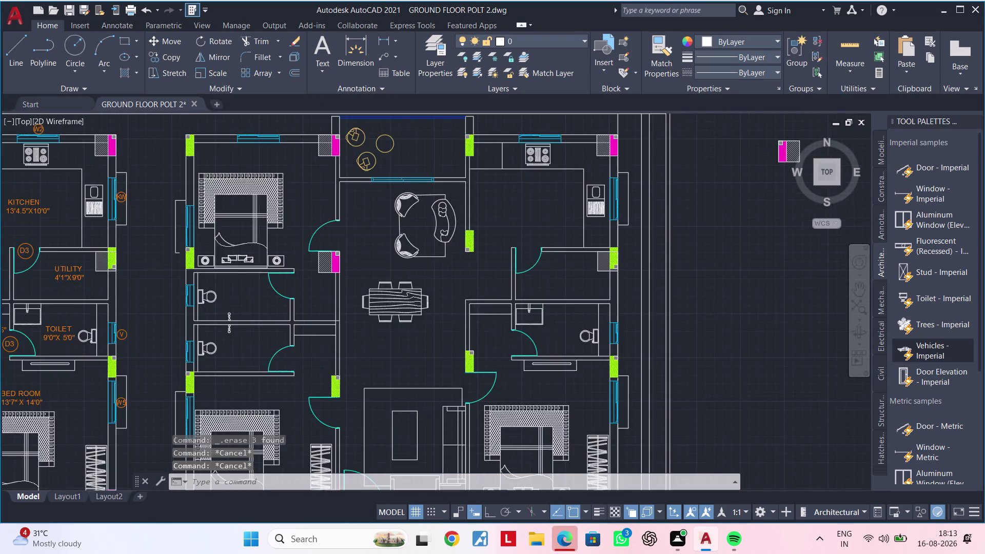
middle_drag(468, 284, 494, 253)
key(Escape)
scroll(up, 3)
middle_drag(439, 407, 430, 425)
scroll(up, 3)
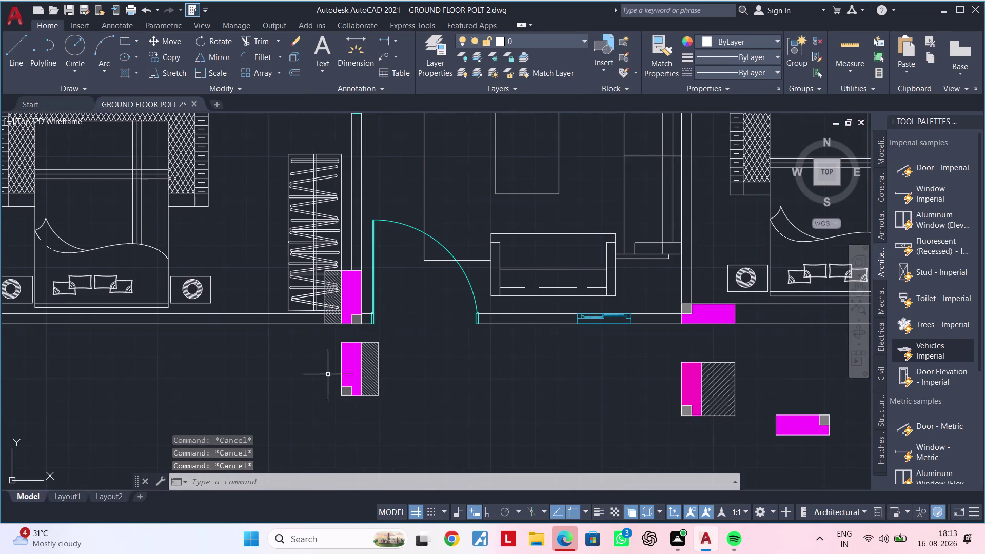
click(325, 336)
click(409, 416)
middle_drag(433, 413, 80, 347)
drag(296, 284, 307, 282)
click(535, 405)
scroll(down, 3)
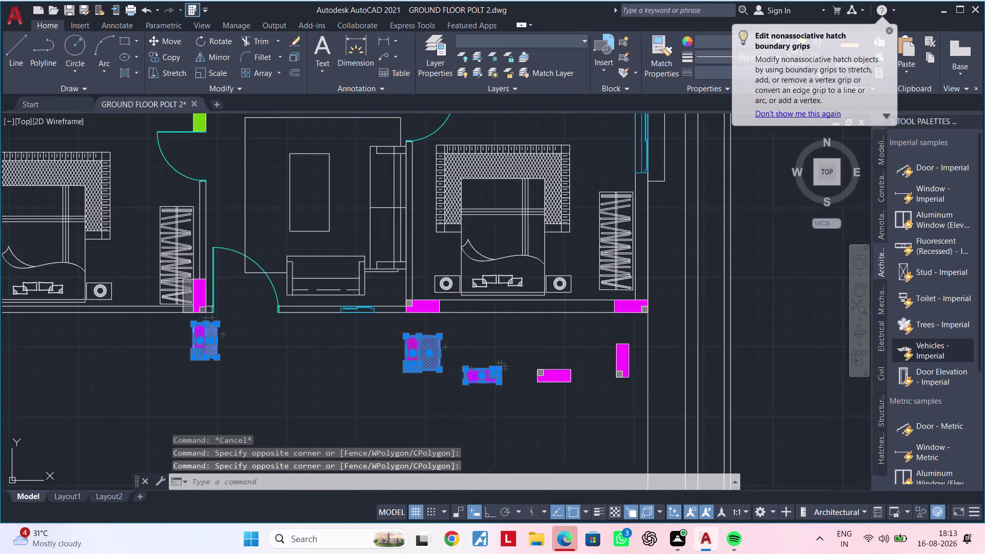
middle_drag(535, 406, 354, 434)
drag(343, 368, 364, 380)
click(456, 419)
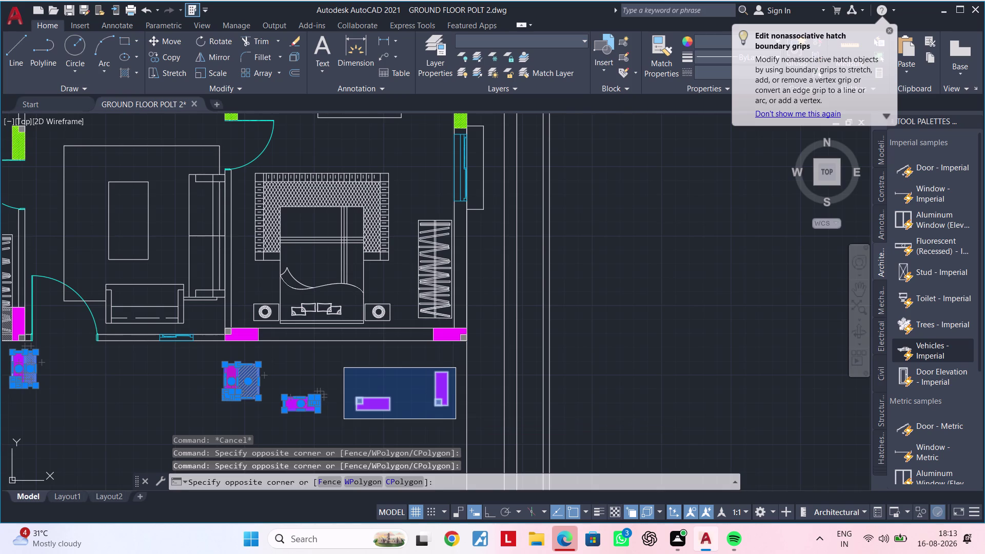
key(Delete)
Erase the stray block to the right of the plan.
scroll(down, 3)
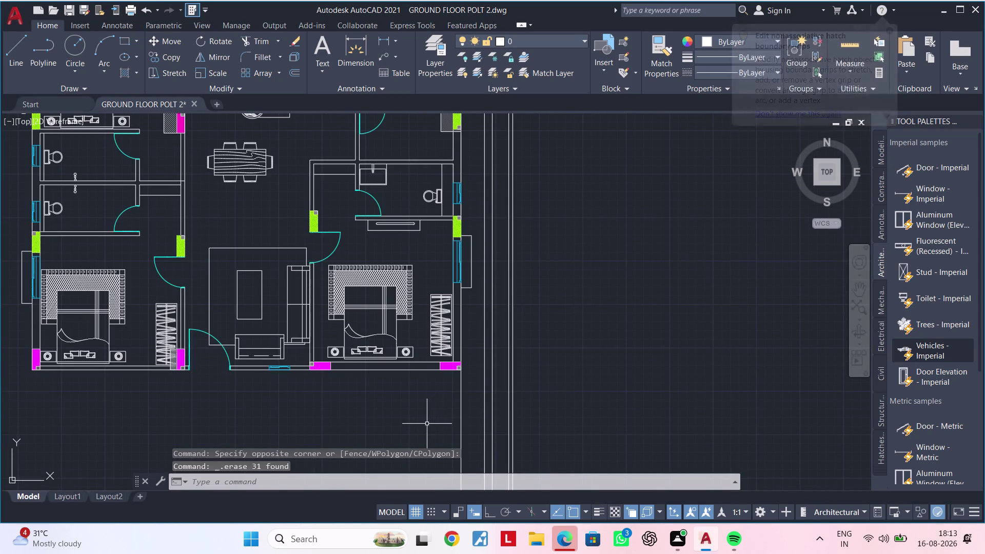
scroll(down, 3)
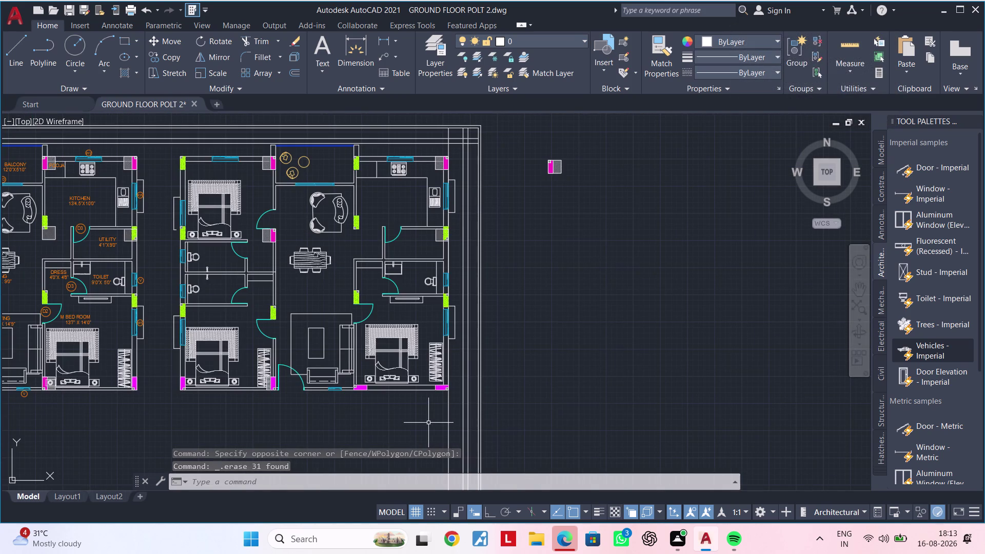
middle_drag(428, 430, 515, 473)
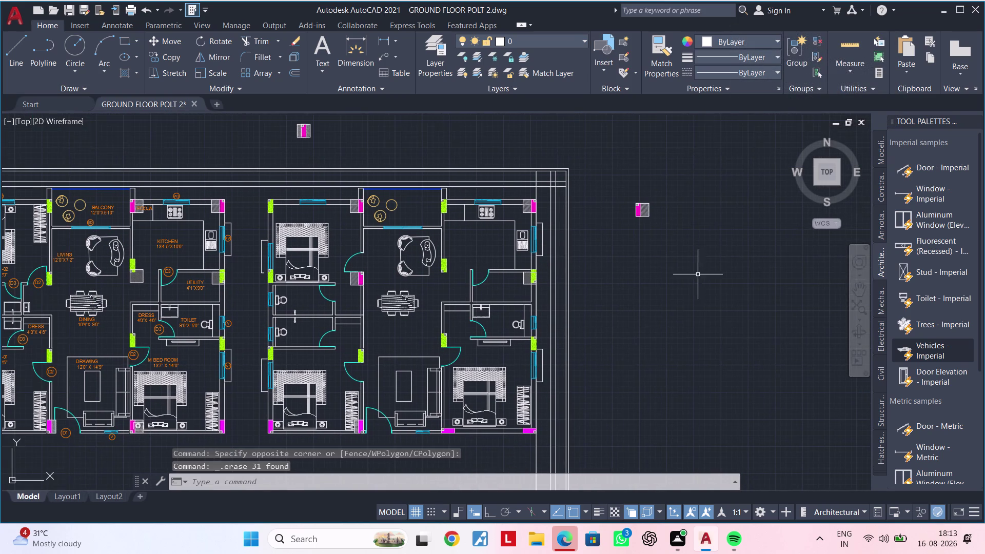
click(628, 195)
click(690, 249)
key(Delete)
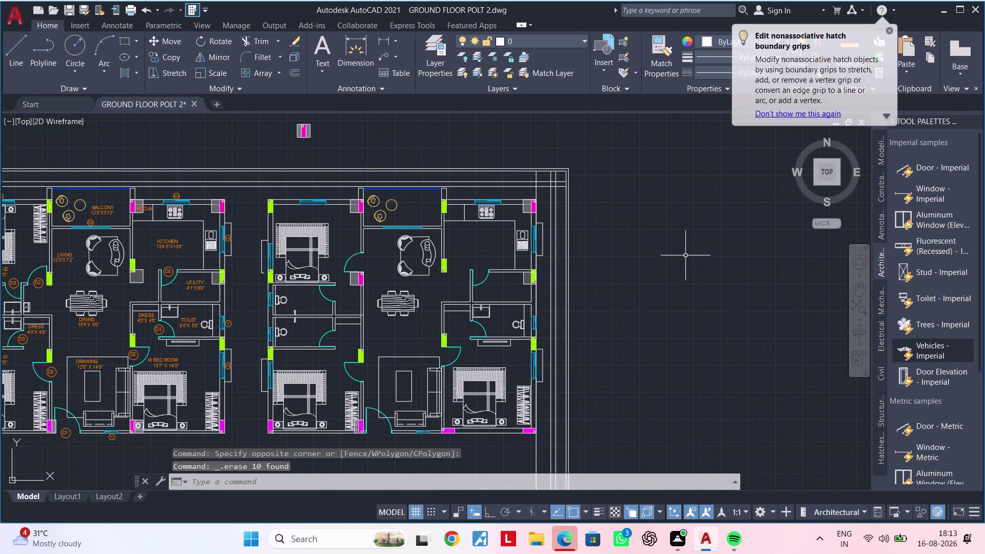
Erase the stray block above the plan.
middle_drag(685, 256, 732, 425)
click(332, 268)
click(394, 307)
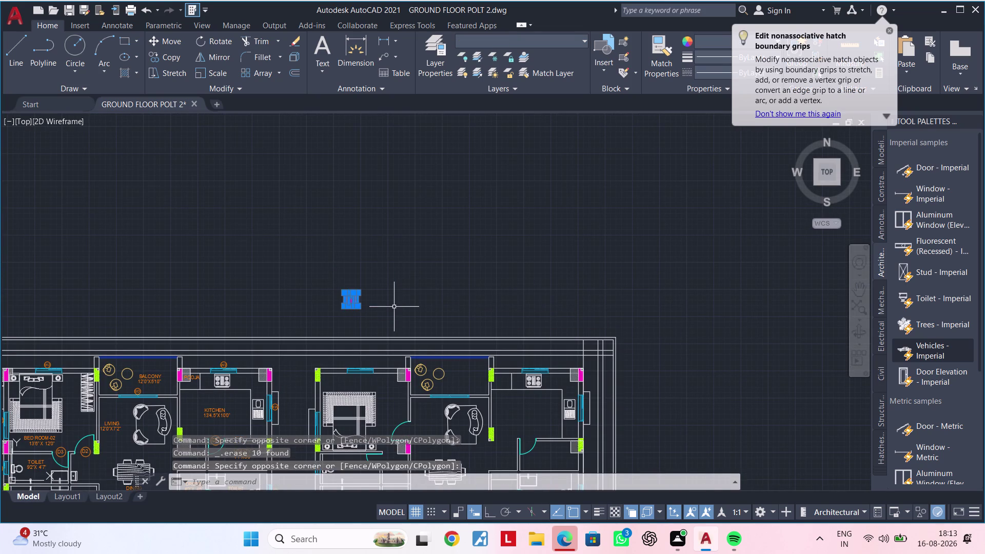
key(Delete)
middle_drag(443, 349, 524, 252)
middle_drag(463, 317, 496, 240)
middle_drag(479, 295, 503, 278)
middle_drag(475, 305, 502, 297)
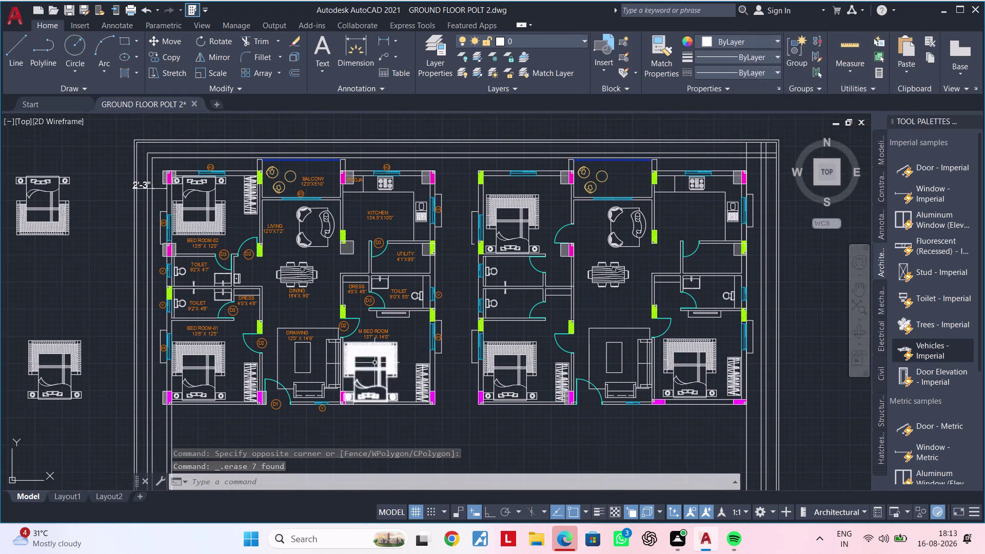
scroll(up, 3)
middle_drag(393, 357, 454, 336)
scroll(down, 3)
middle_drag(454, 339, 390, 404)
key(Escape)
key(Escape)
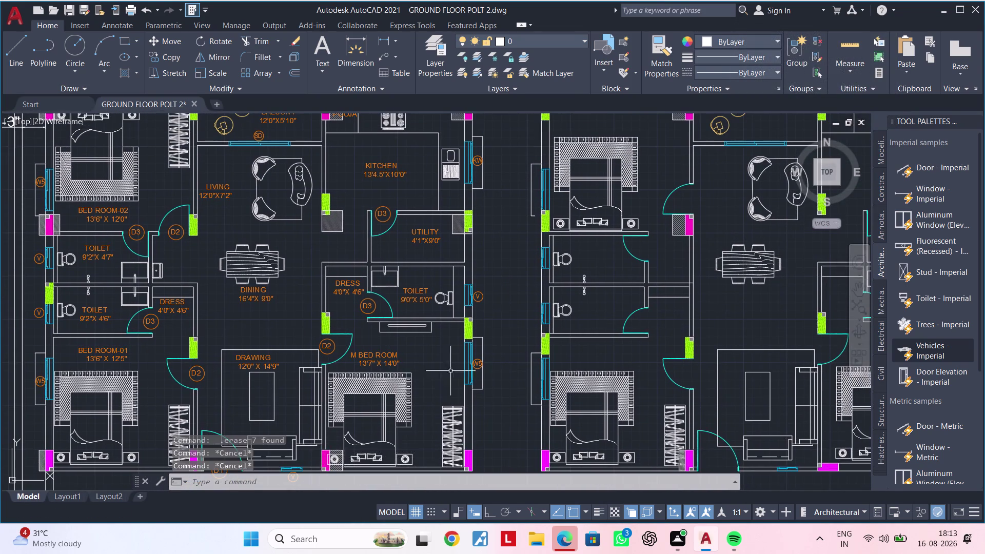
middle_drag(459, 365, 305, 341)
scroll(down, 3)
middle_drag(326, 342, 338, 311)
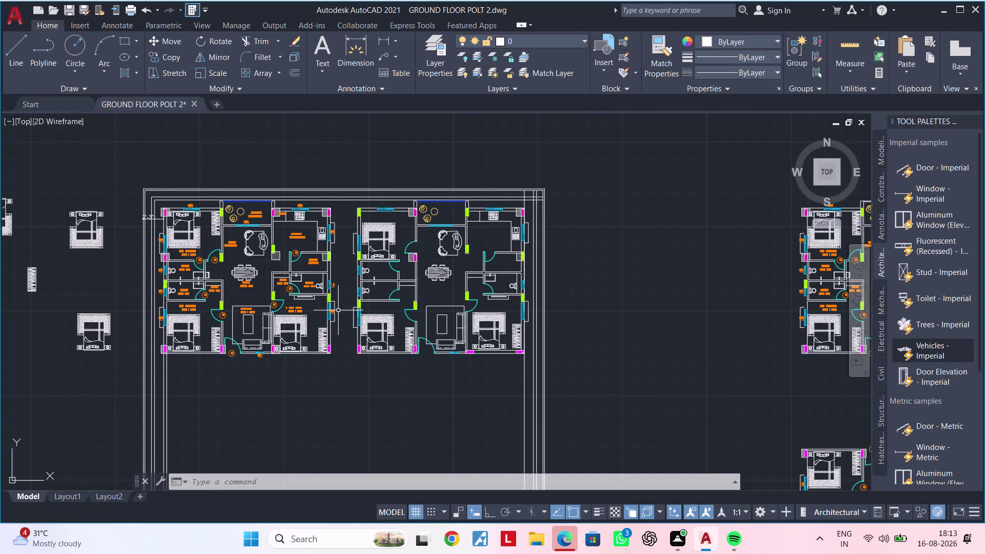
scroll(down, 3)
middle_drag(666, 362, 413, 304)
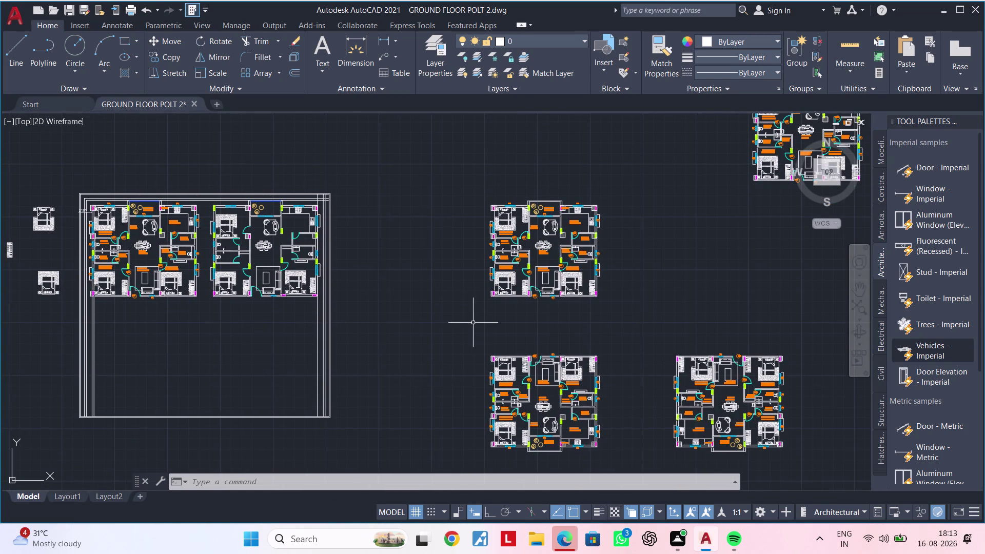
scroll(down, 3)
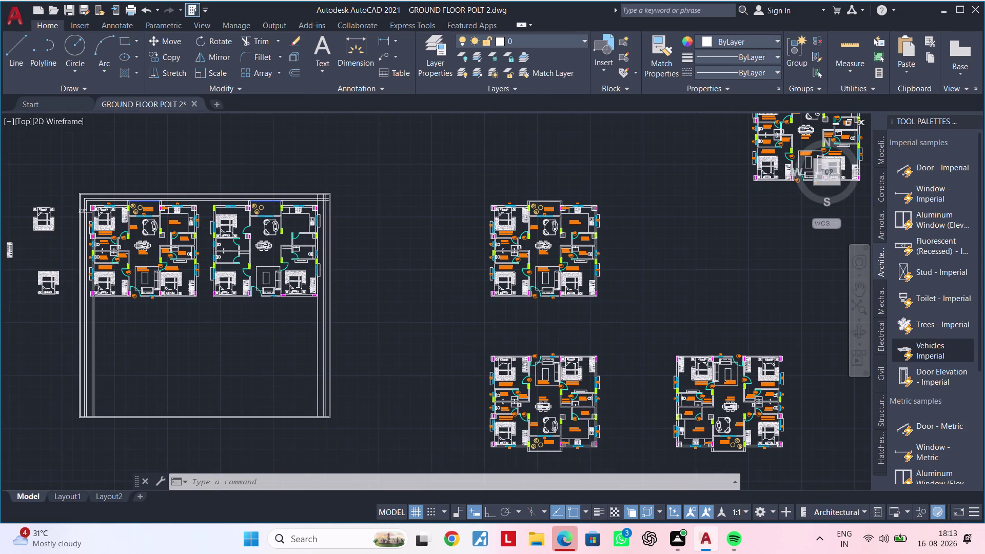